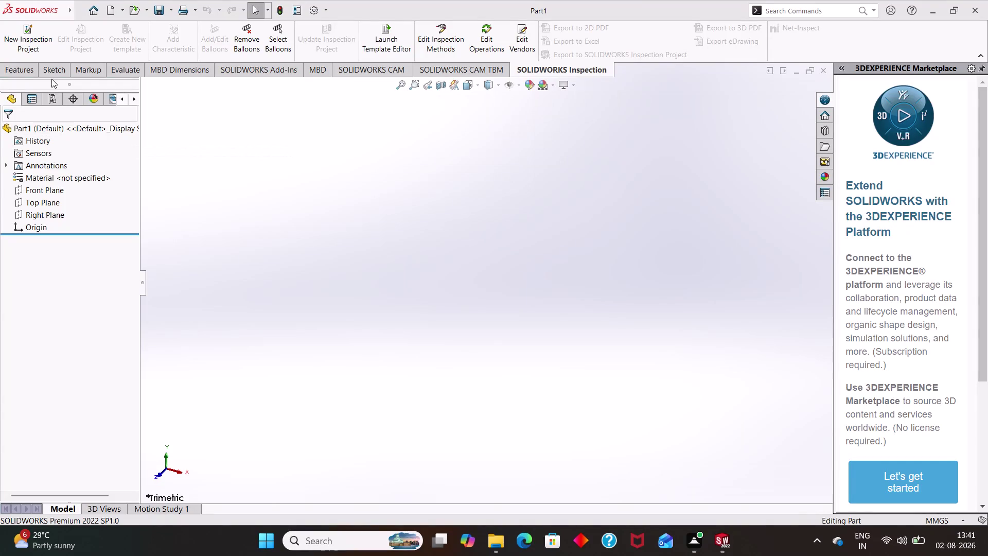
Create a new sketch on the Front Plane, ready to draw circles.
click(55, 74)
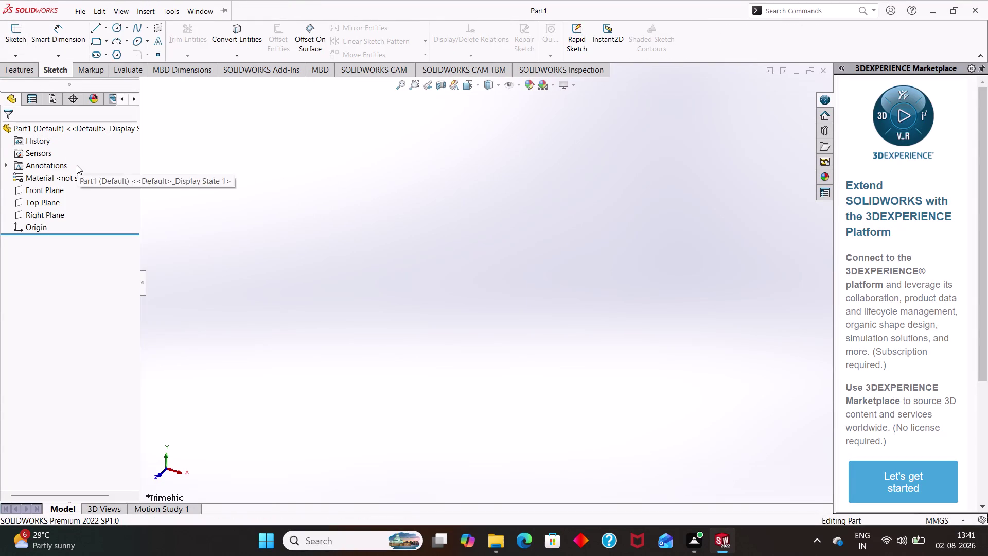
click(62, 194)
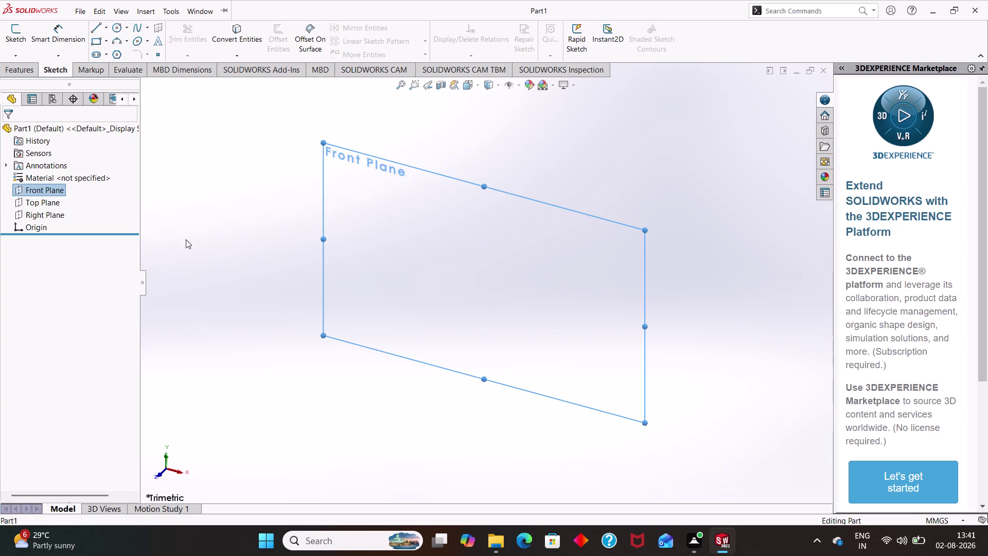
click(13, 32)
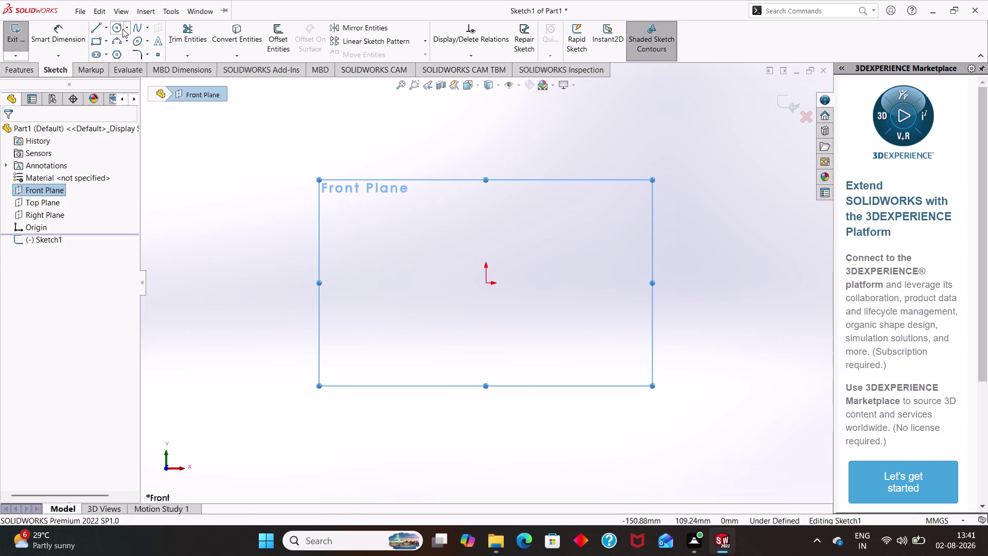
click(121, 28)
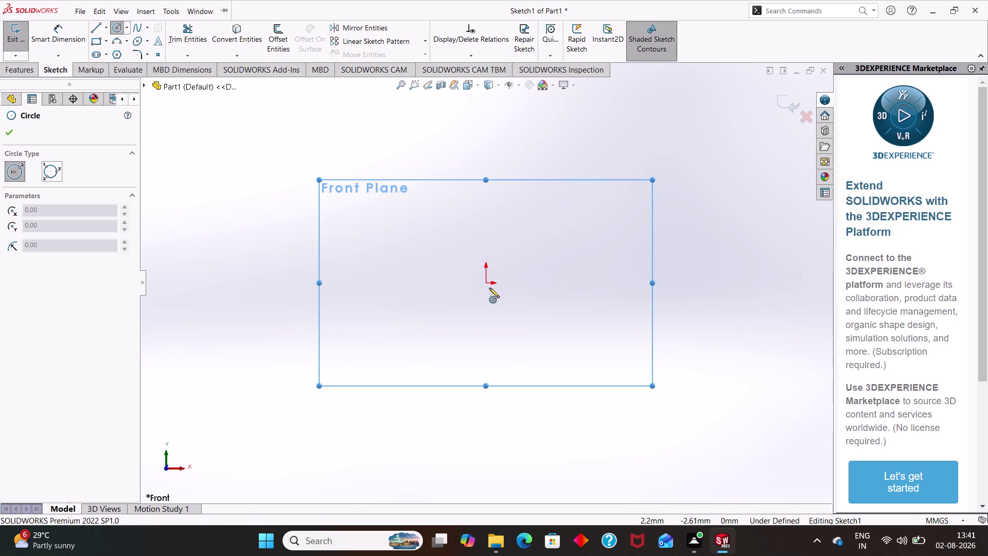
Draw the smaller circle centred on the origin.
drag(485, 284, 522, 349)
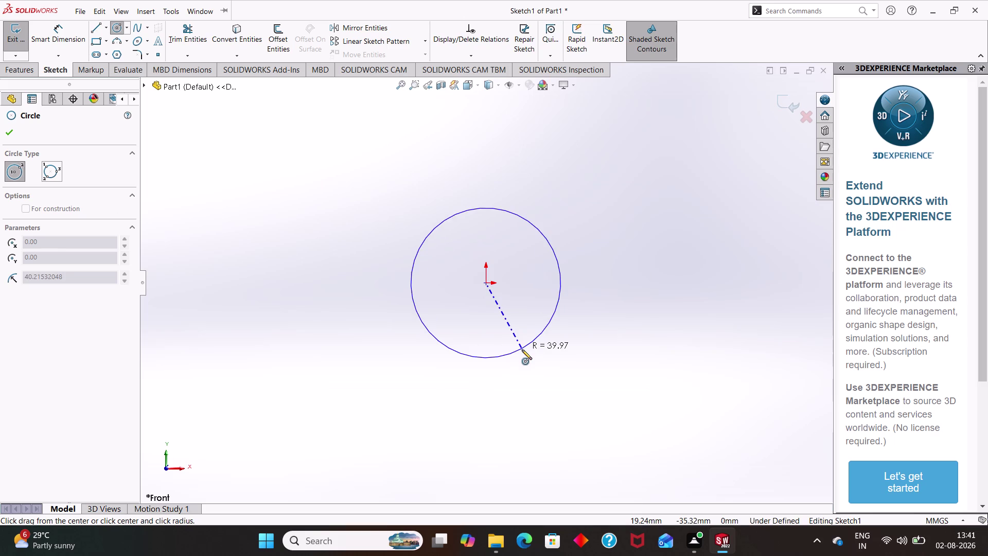
drag(522, 350, 505, 332)
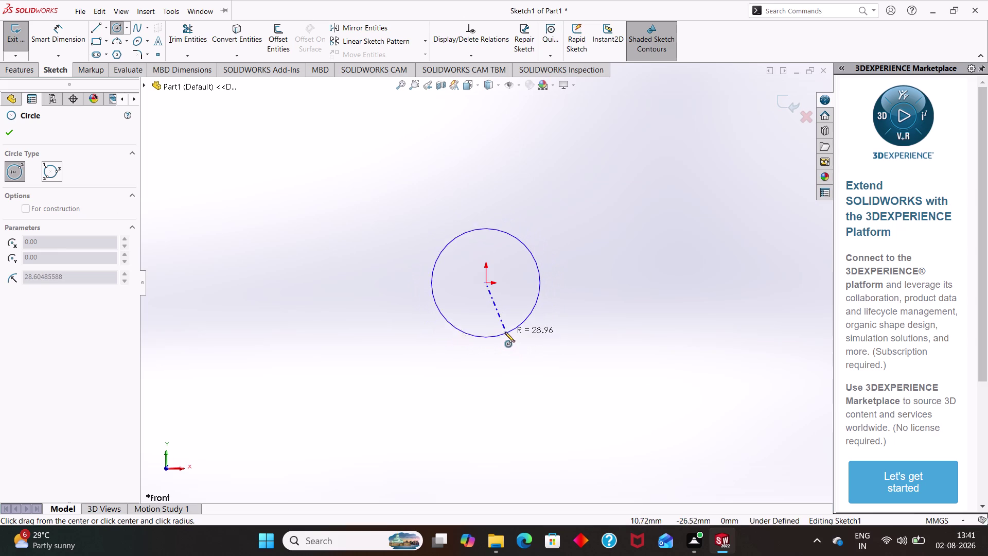
drag(505, 332, 506, 333)
click(505, 333)
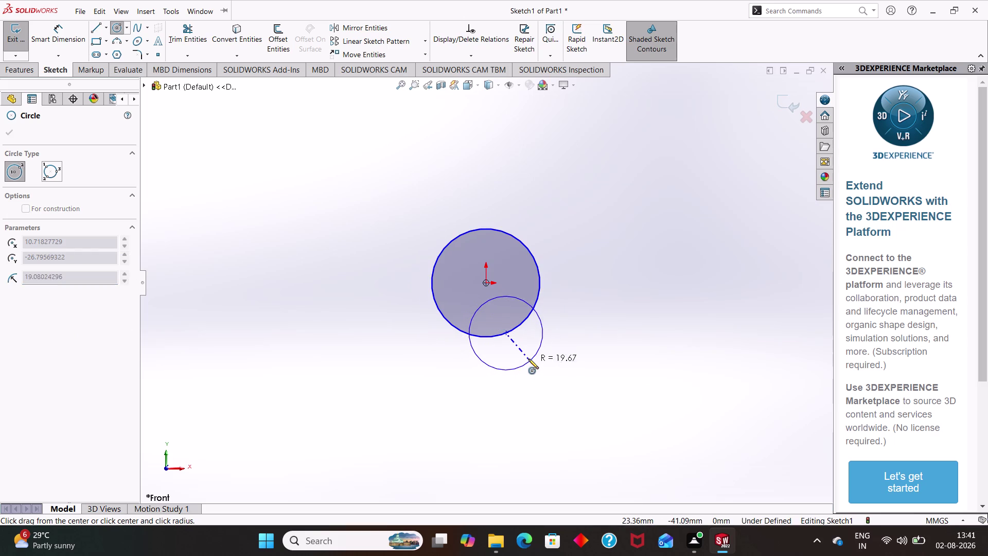
key(Escape)
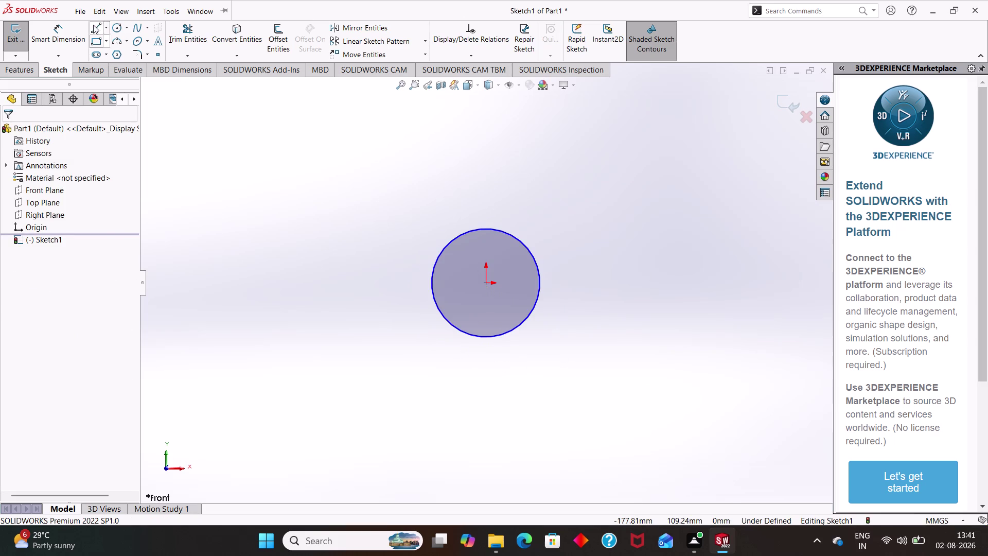
Draw a larger concentric circle around the first, centred on the origin.
drag(398, 213, 179, 28)
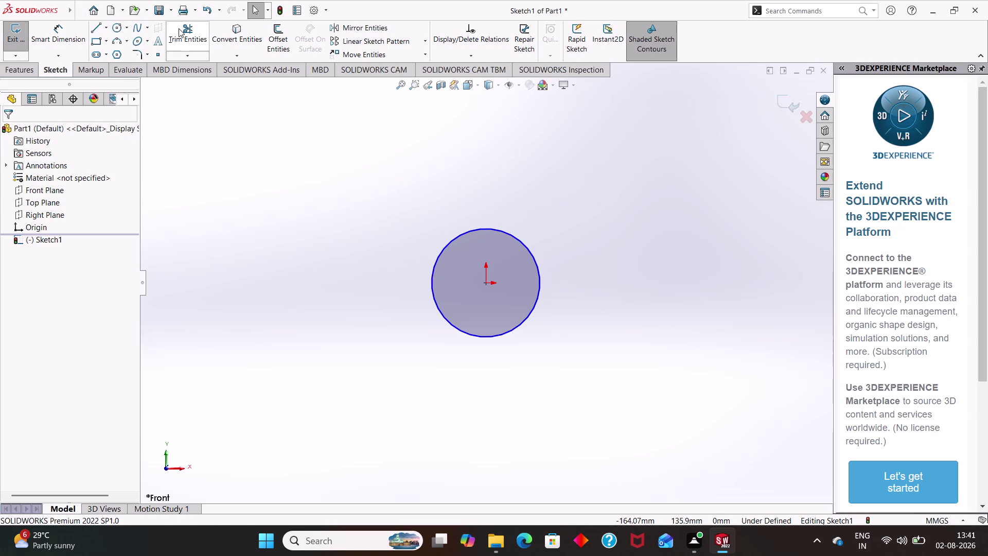
click(117, 30)
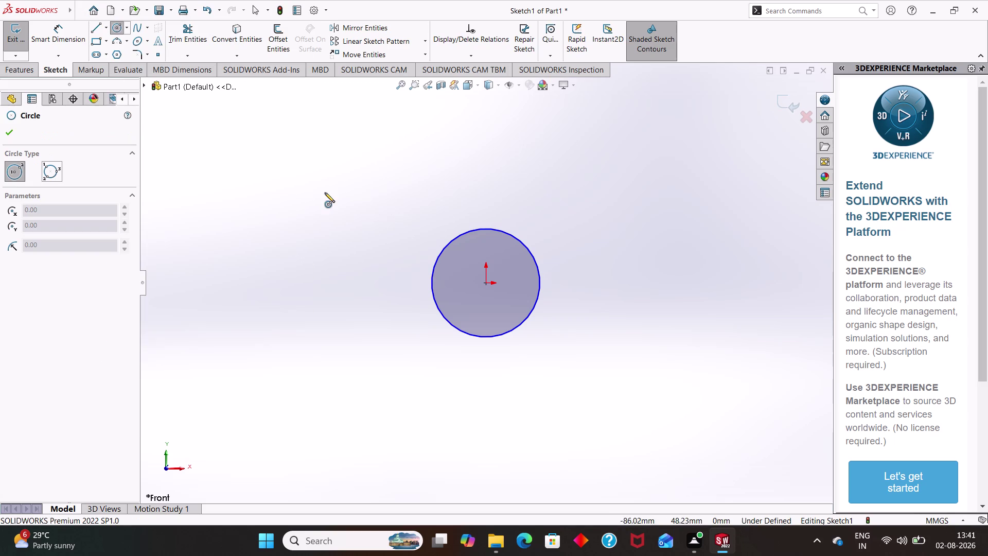
drag(485, 284, 490, 291)
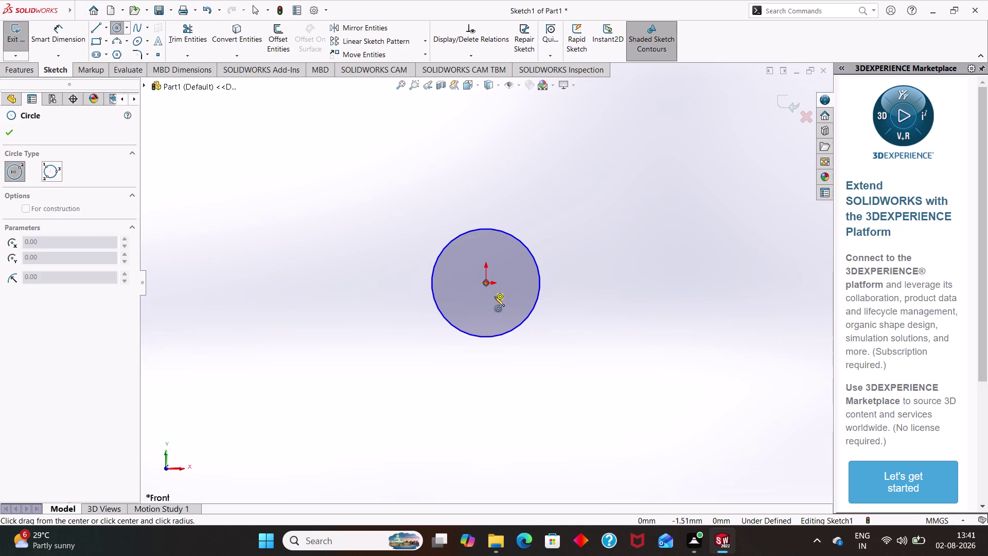
drag(490, 291, 538, 348)
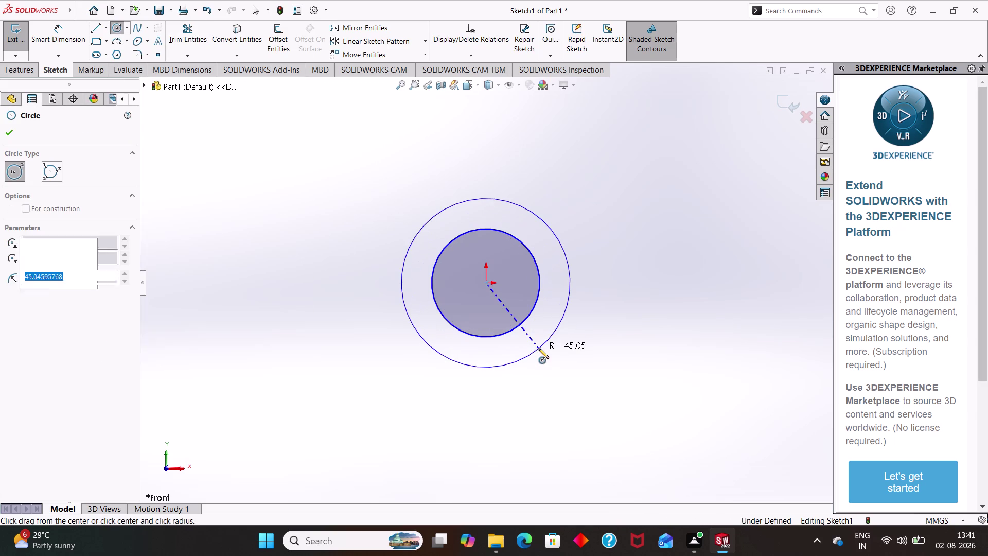
click(539, 349)
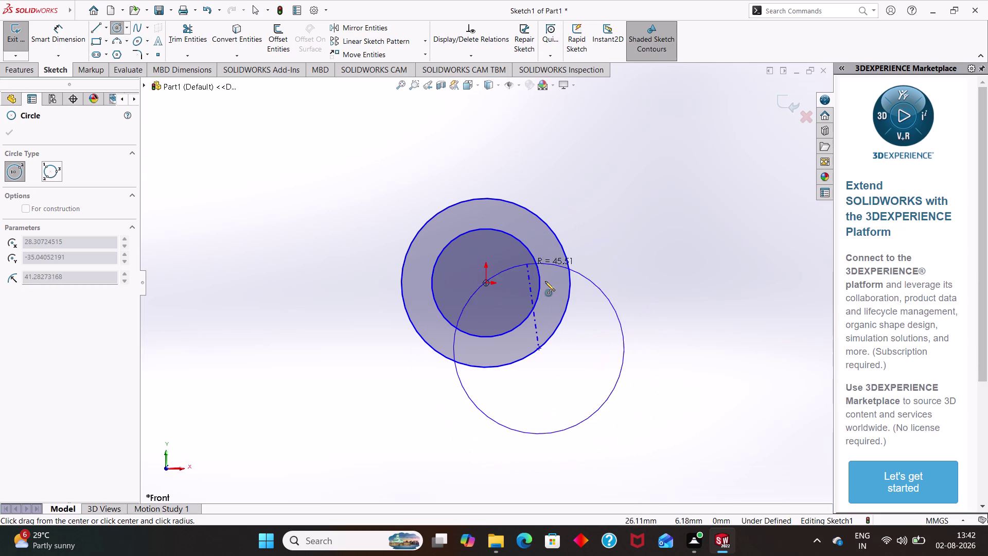
key(Escape)
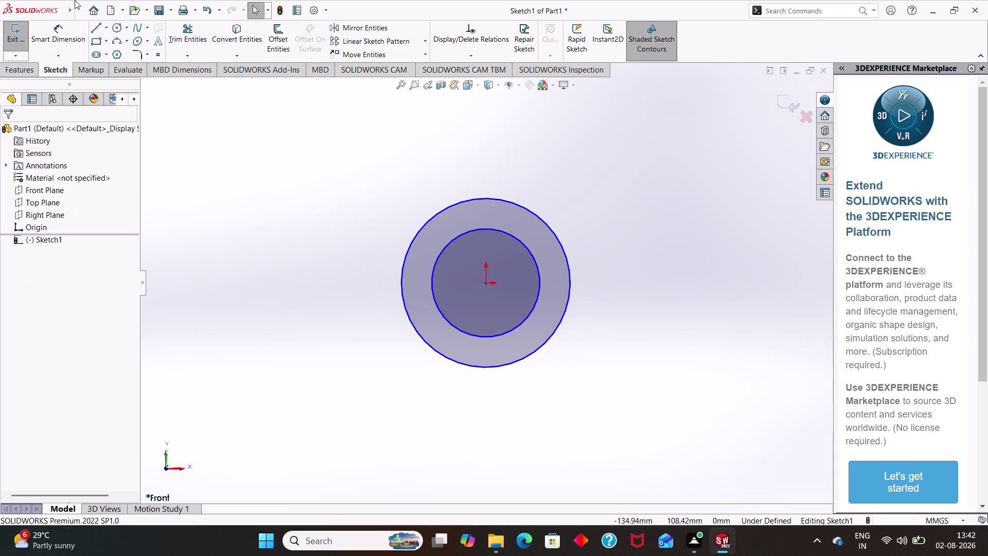
click(63, 27)
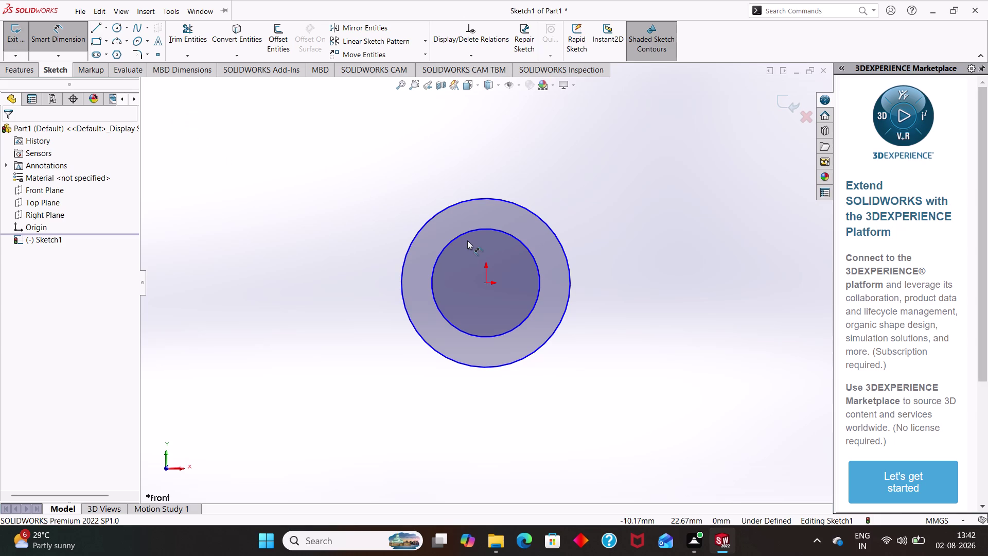
Dimension the inner circle's diameter as 30 mm.
drag(466, 233, 463, 149)
click(463, 150)
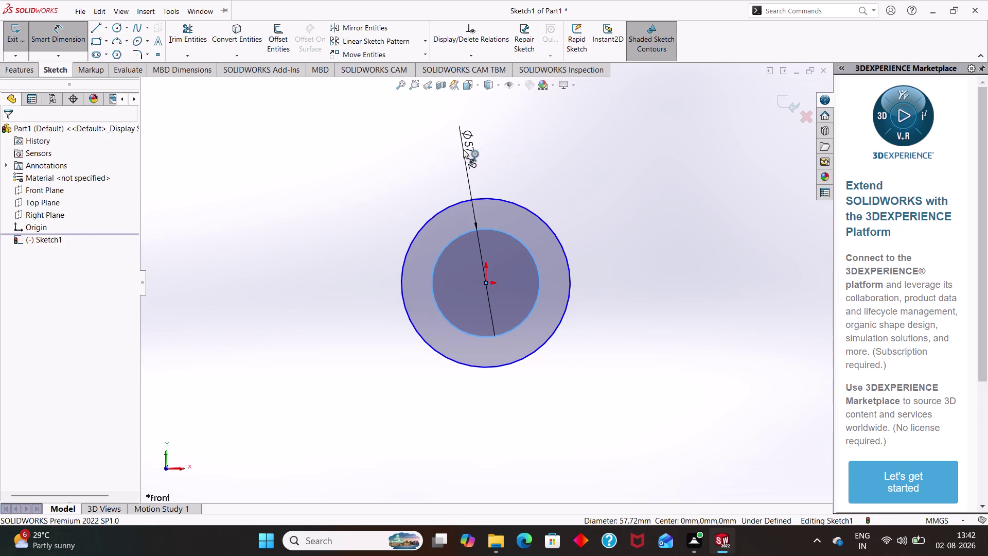
key(BackSpace)
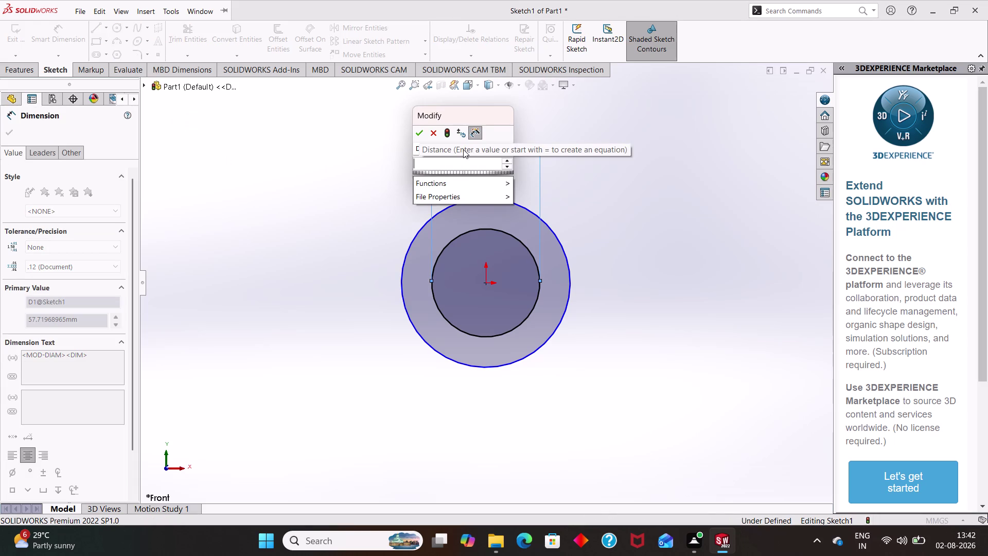
text(30)
key(Return)
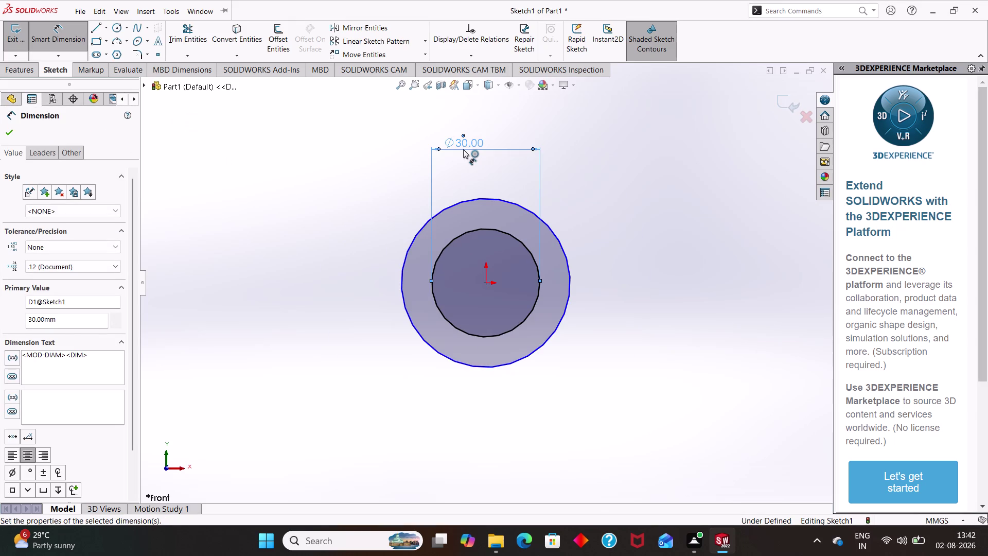
Dimension the outer circle's diameter as 50 mm and exit Smart Dimension.
drag(477, 198, 477, 172)
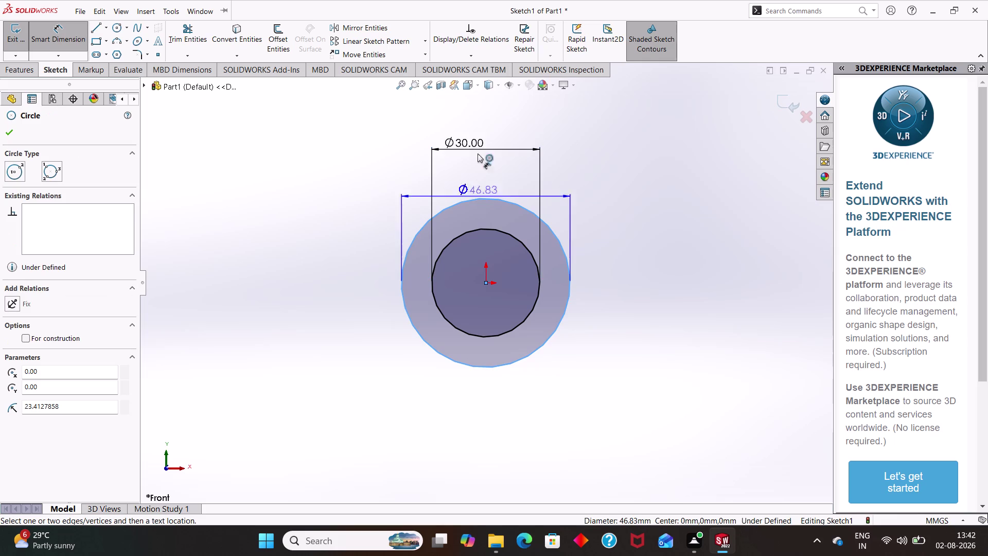
drag(477, 172, 475, 126)
click(475, 126)
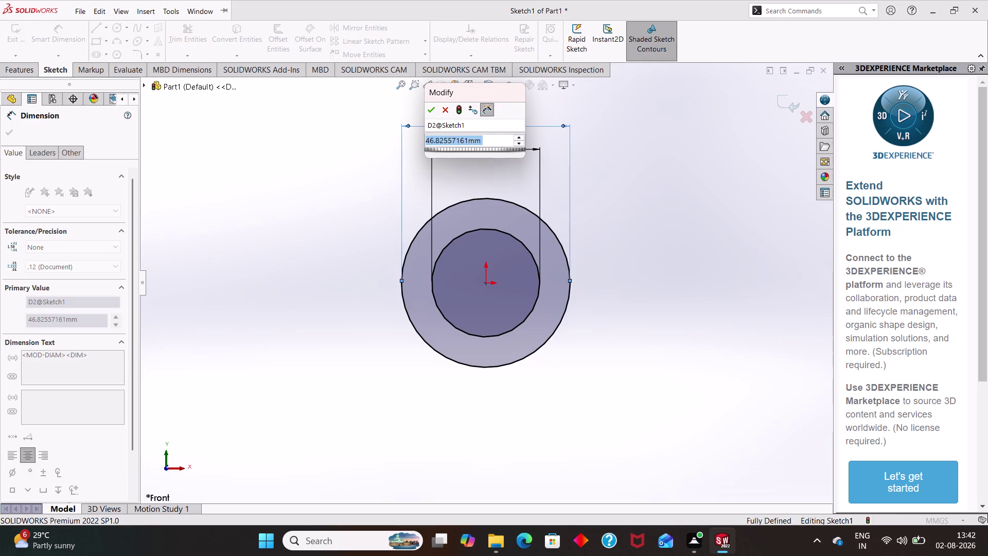
key(BackSpace)
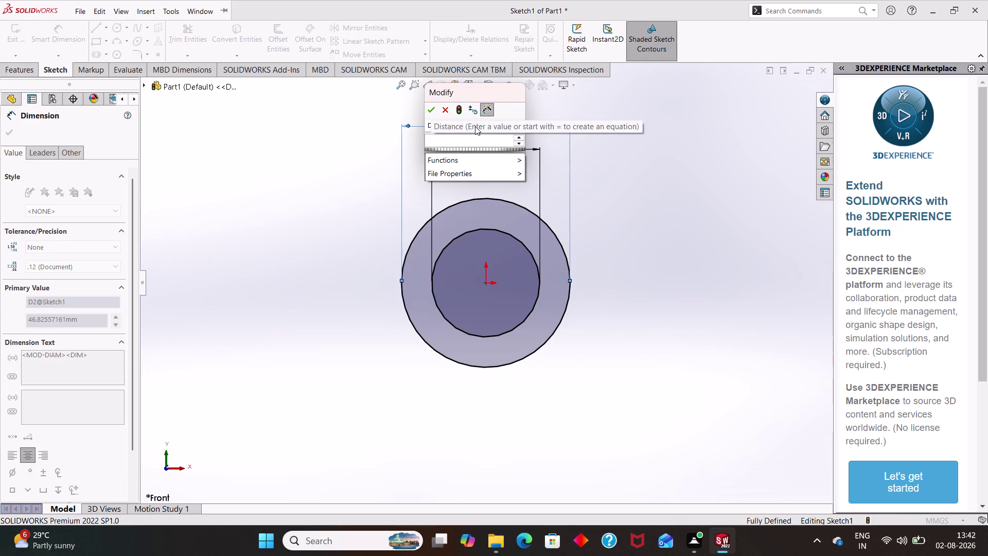
text(50)
key(Return)
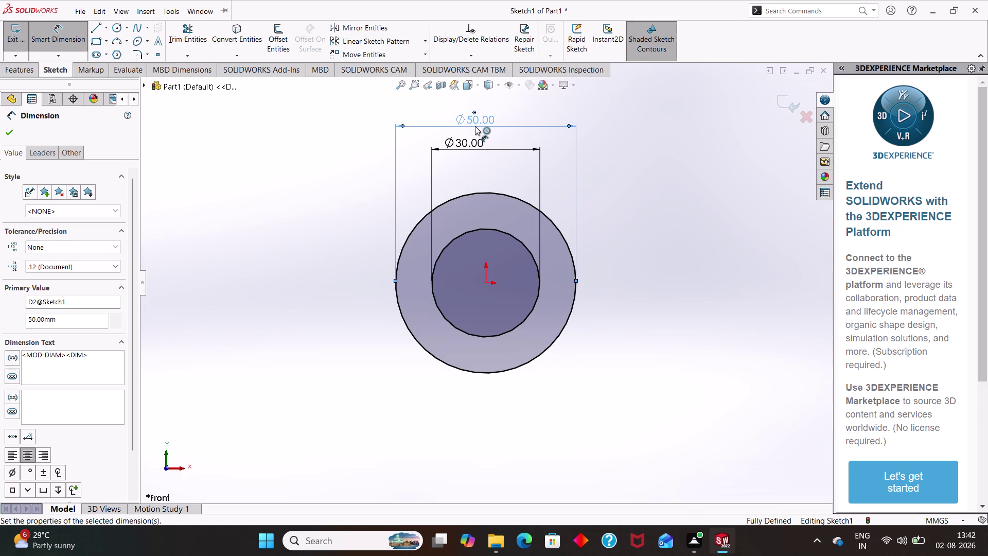
scroll(down, 3)
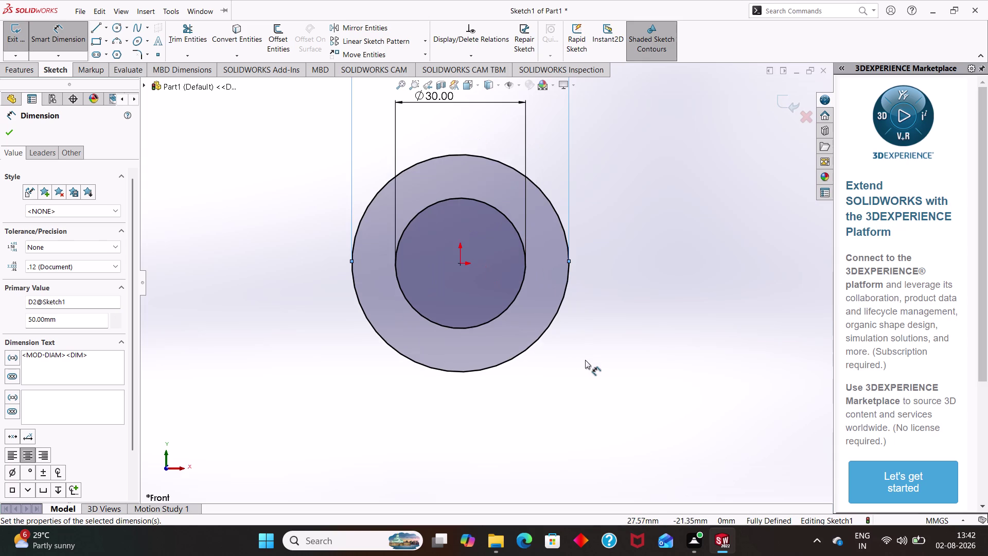
scroll(up, 3)
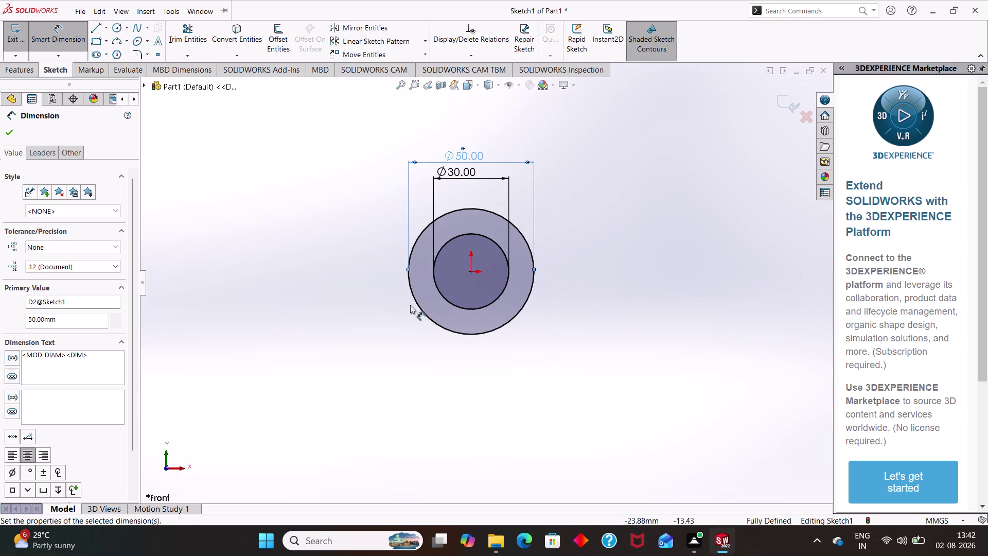
click(410, 304)
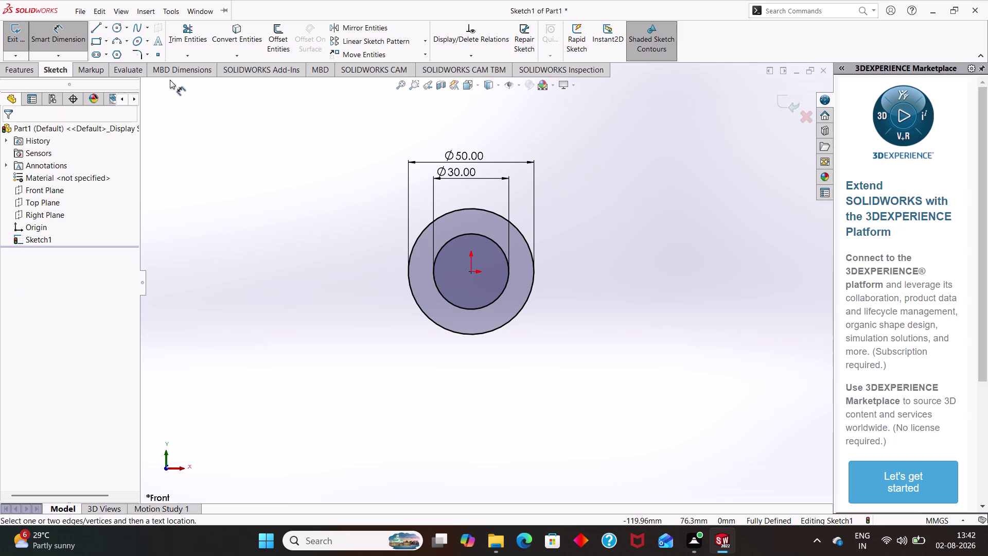
click(89, 27)
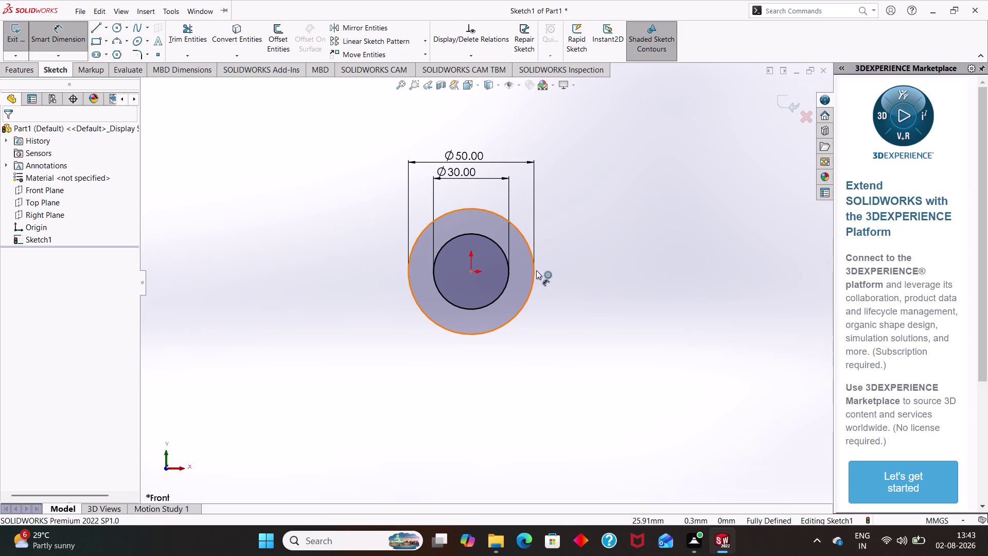
key(Escape)
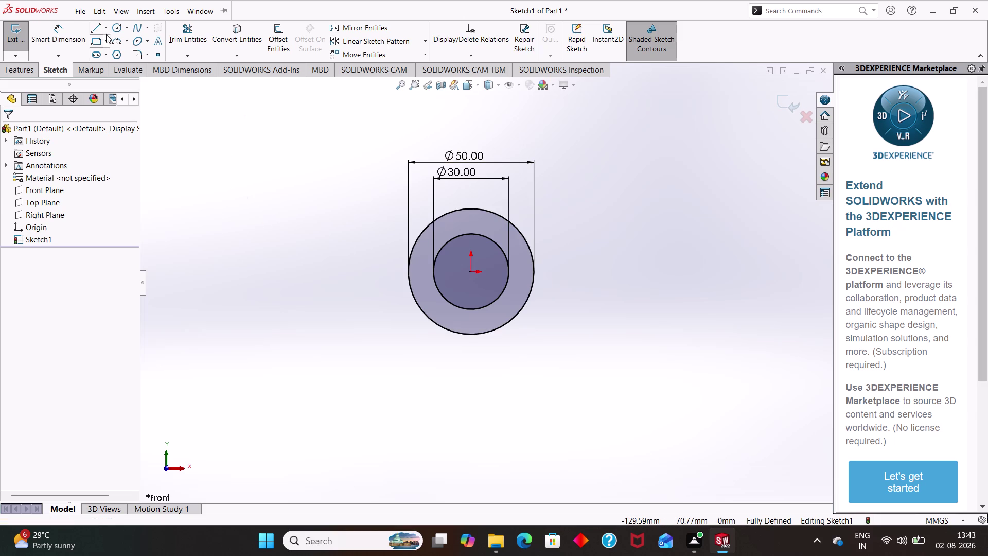
Draw the leg's right vertical line, 25 mm horizontal foot line, and left vertical line.
click(100, 32)
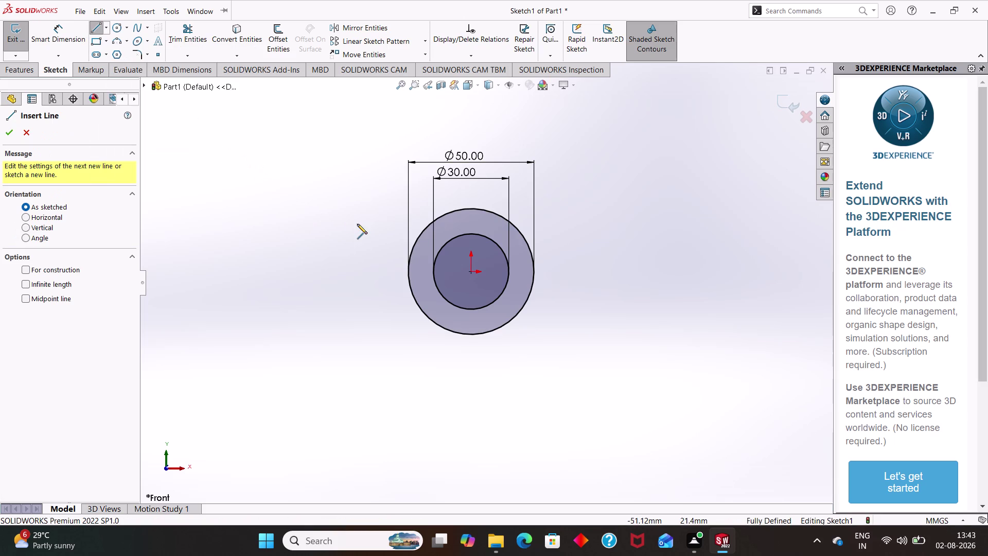
click(534, 274)
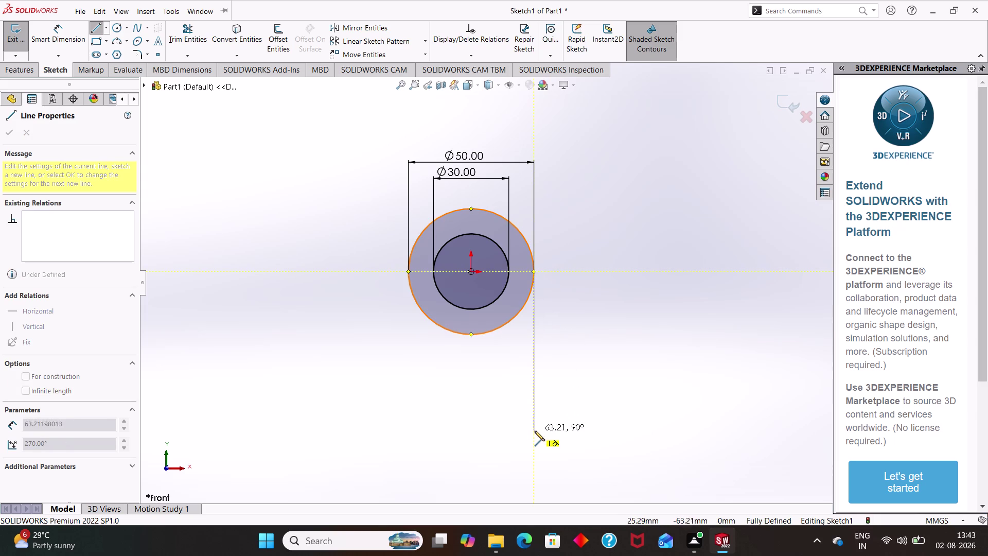
click(535, 443)
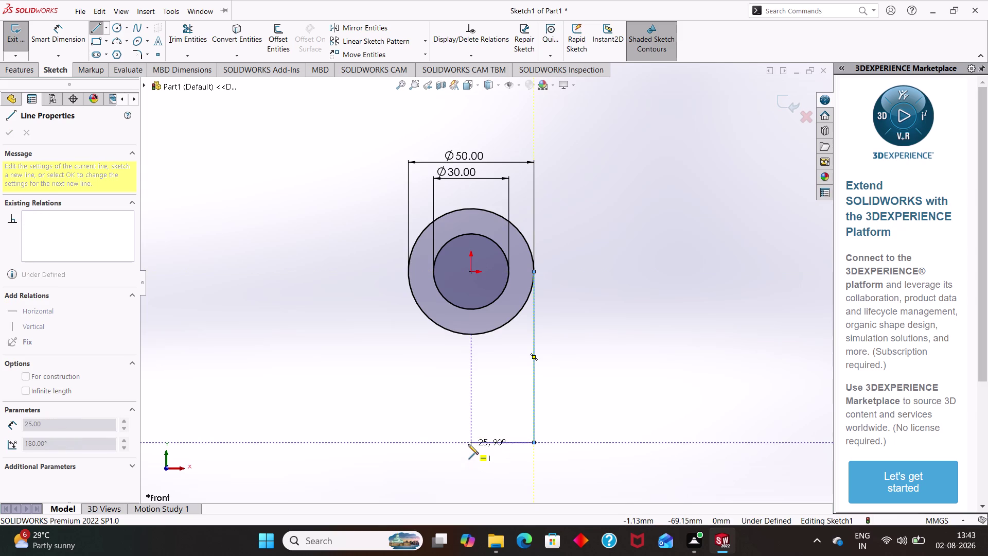
click(468, 444)
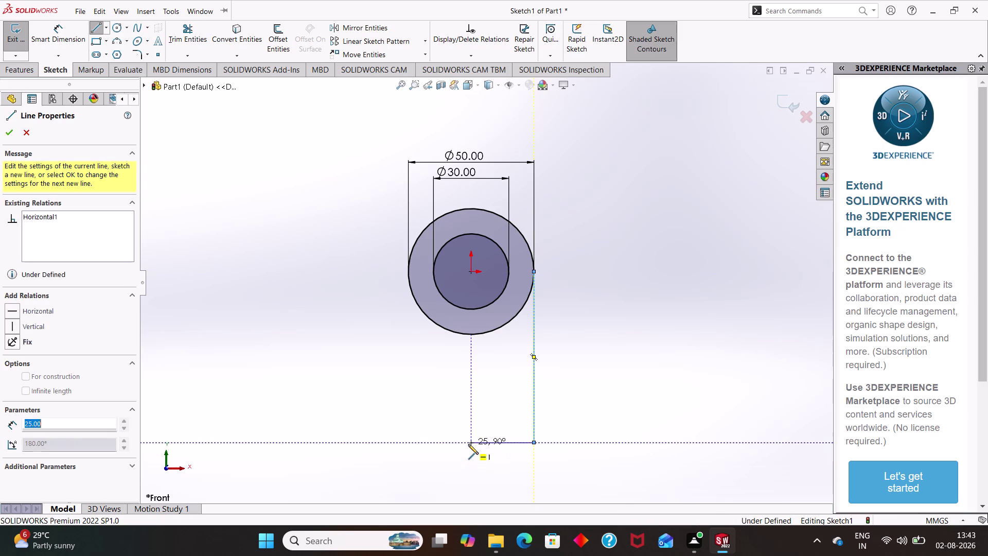
click(470, 334)
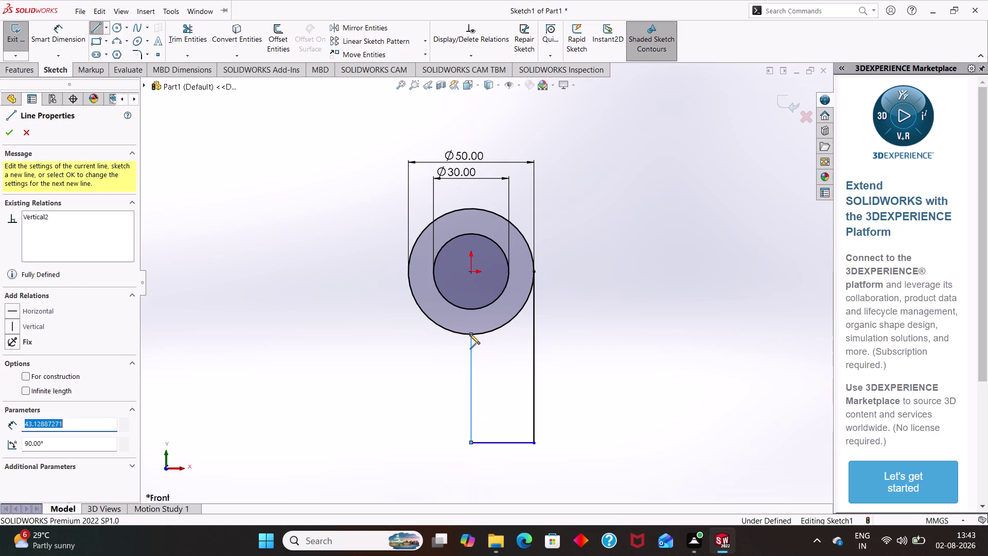
key(Escape)
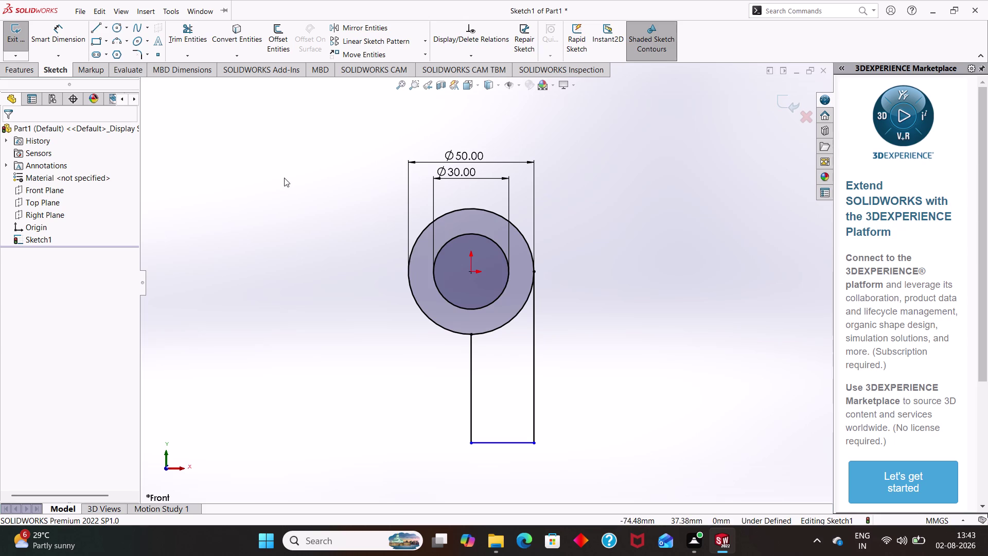
click(42, 39)
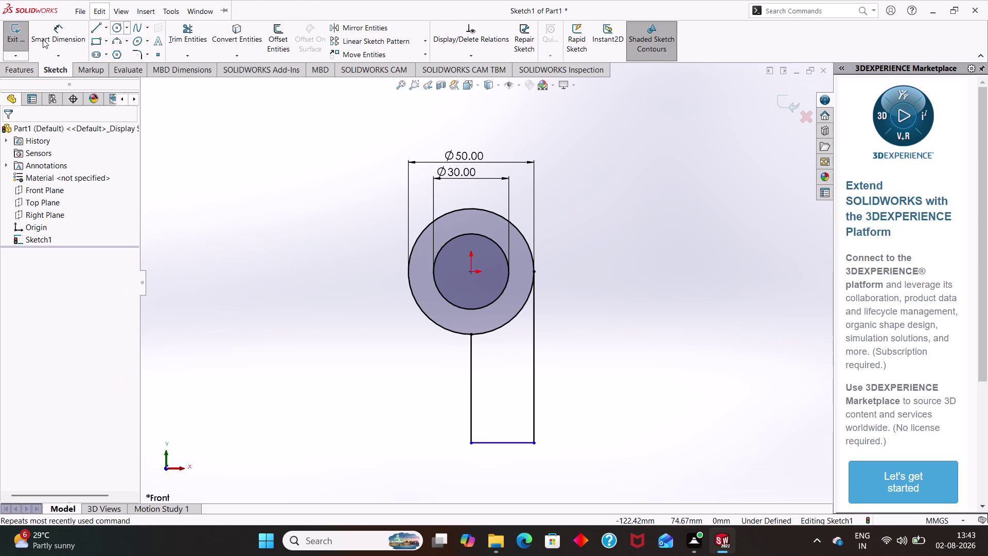
Set the leg's right vertical line length to 60 mm.
click(536, 355)
click(585, 361)
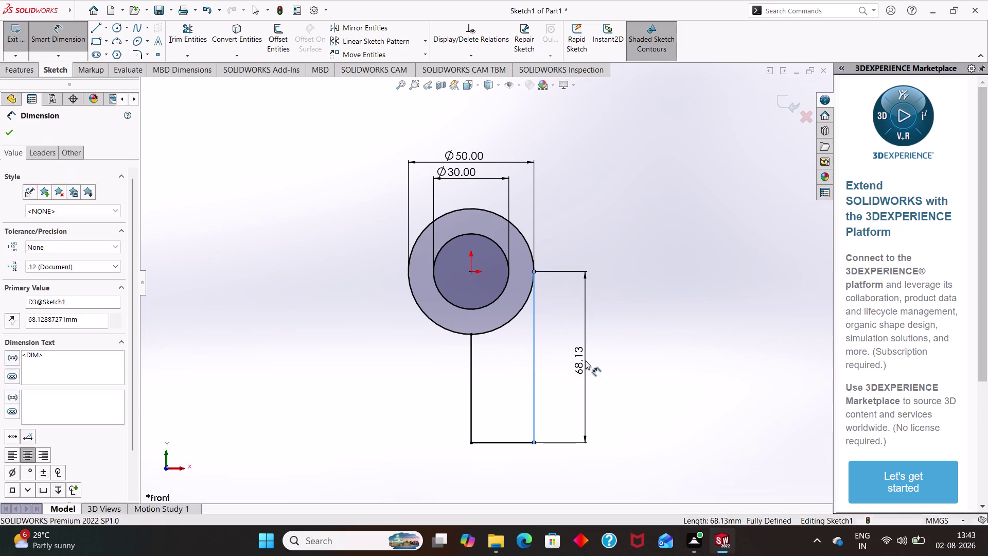
key(BackSpace)
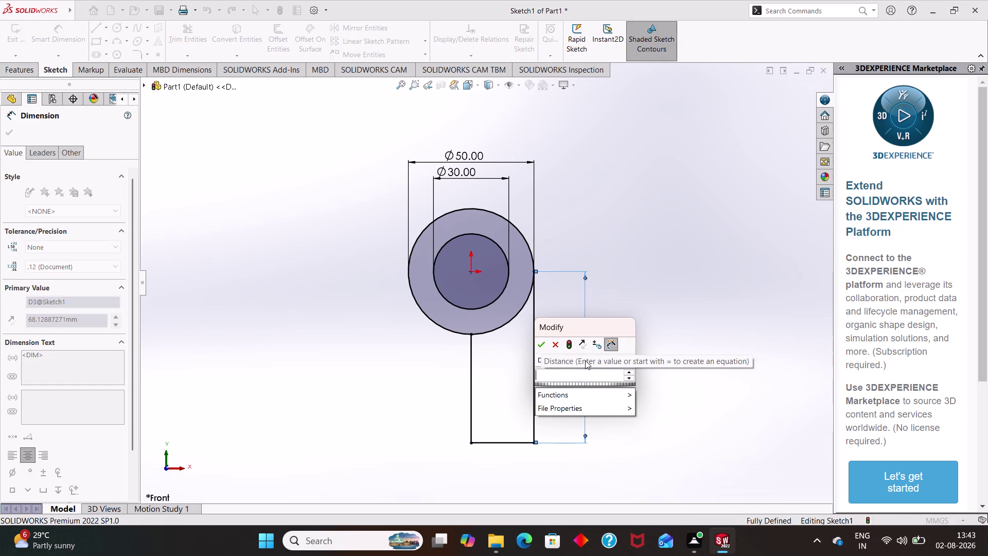
text(60)
key(Return)
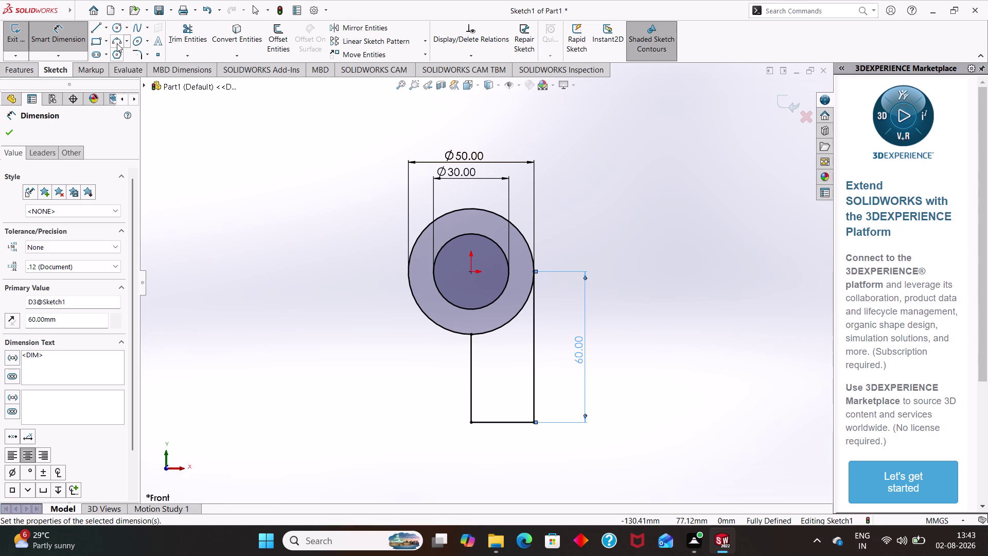
drag(118, 45, 294, 226)
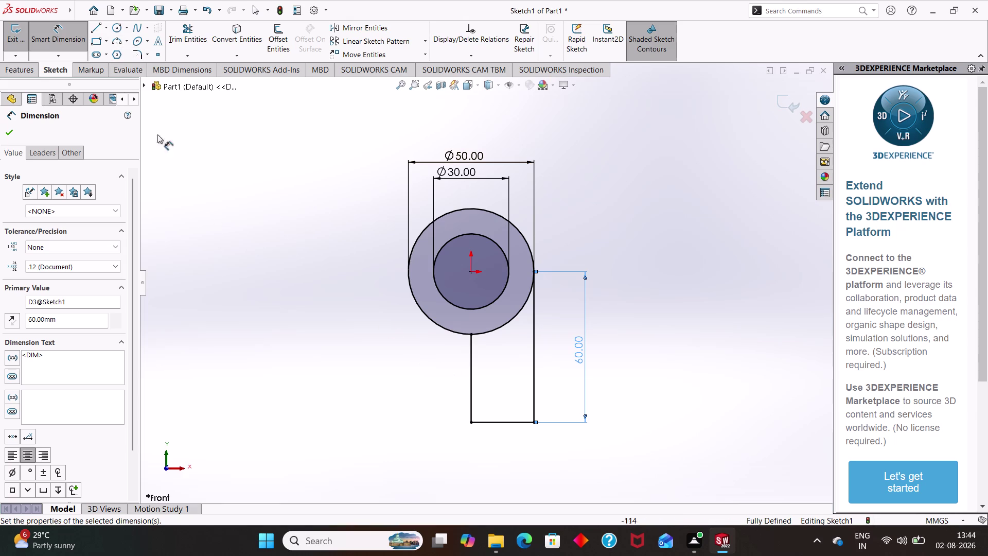
click(115, 38)
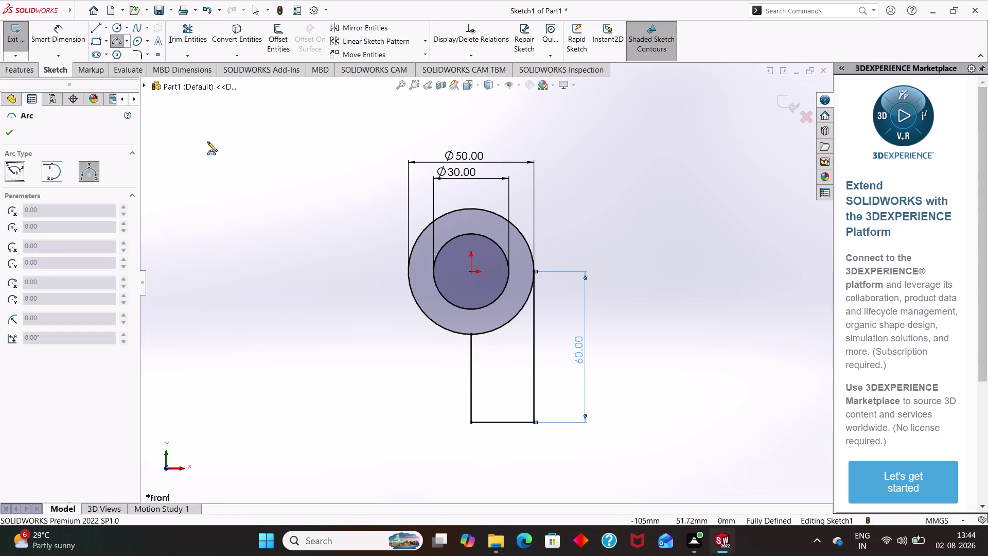
click(471, 345)
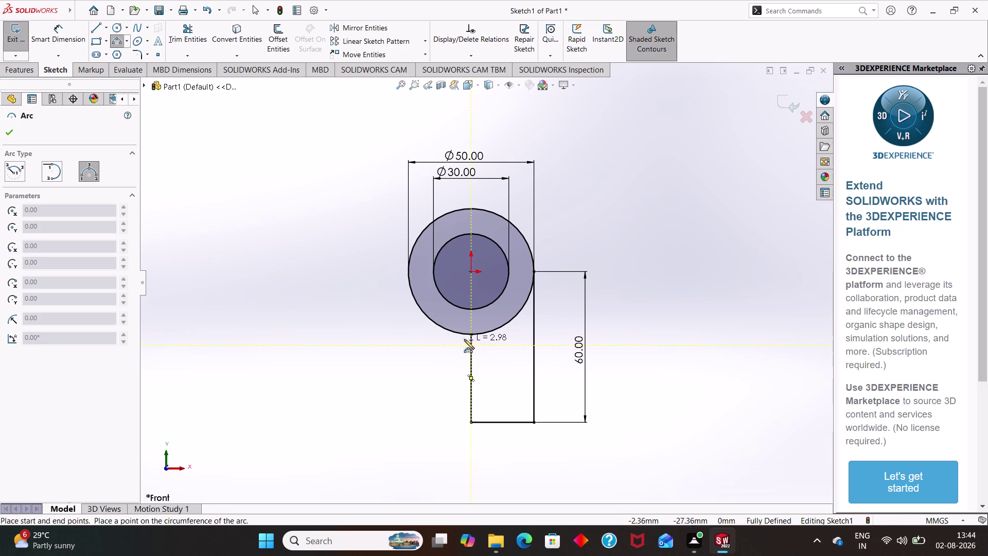
click(457, 333)
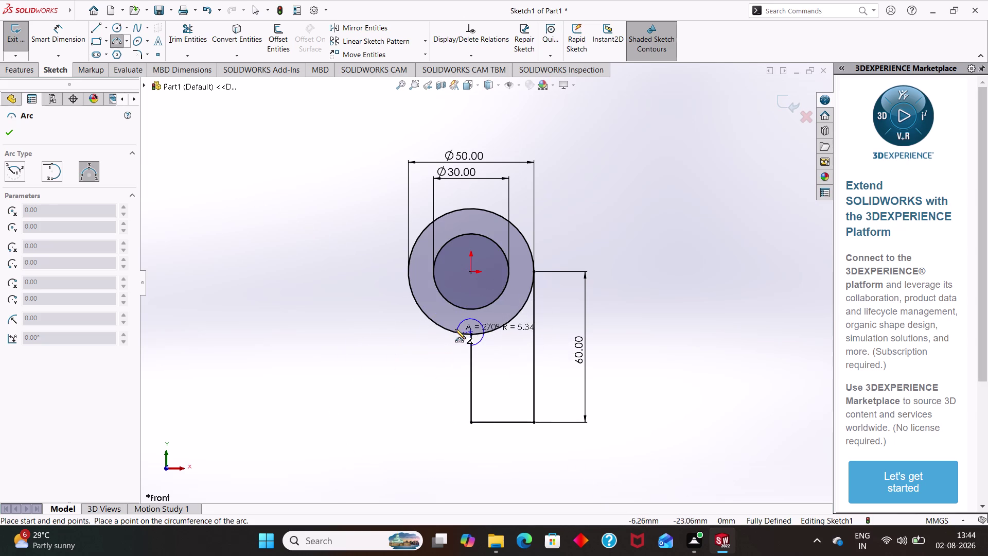
key(Escape)
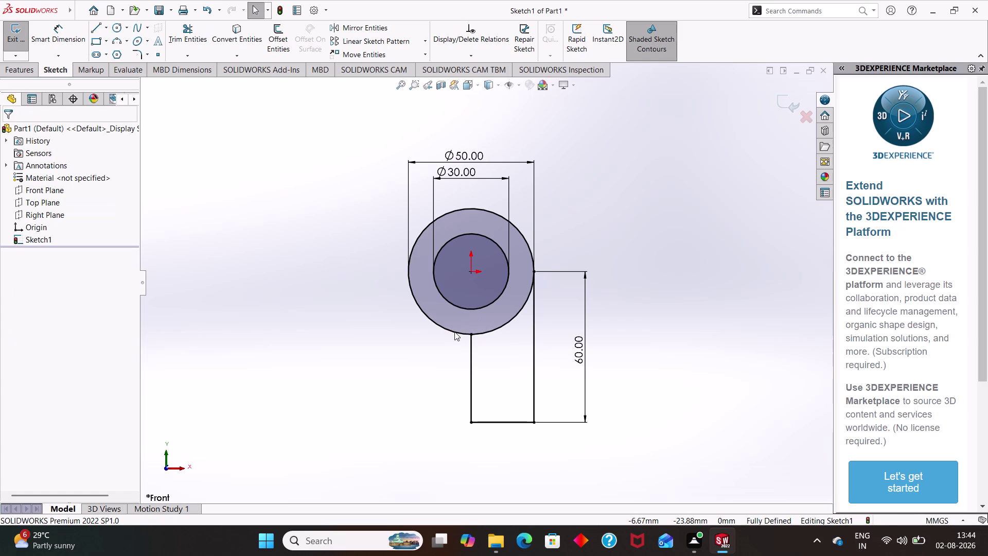
click(59, 39)
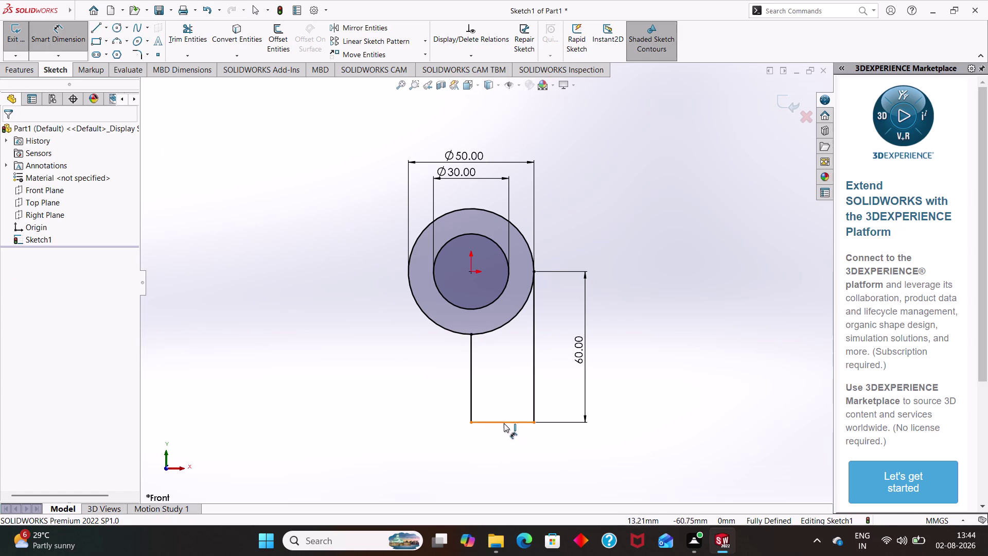
Preview a 12.50 mm dimension from the foot line's left end to its midpoint.
drag(504, 423, 503, 426)
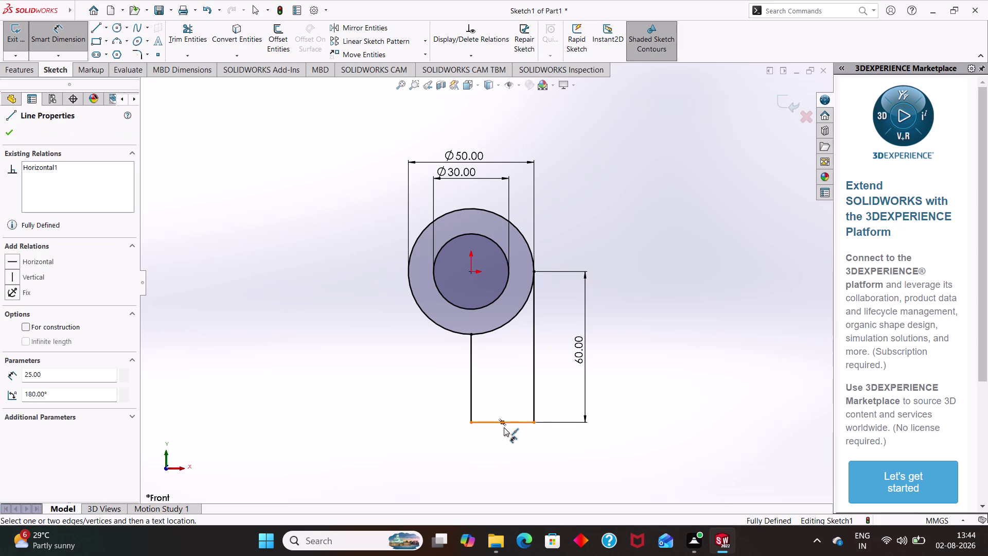
drag(503, 426, 505, 451)
click(514, 423)
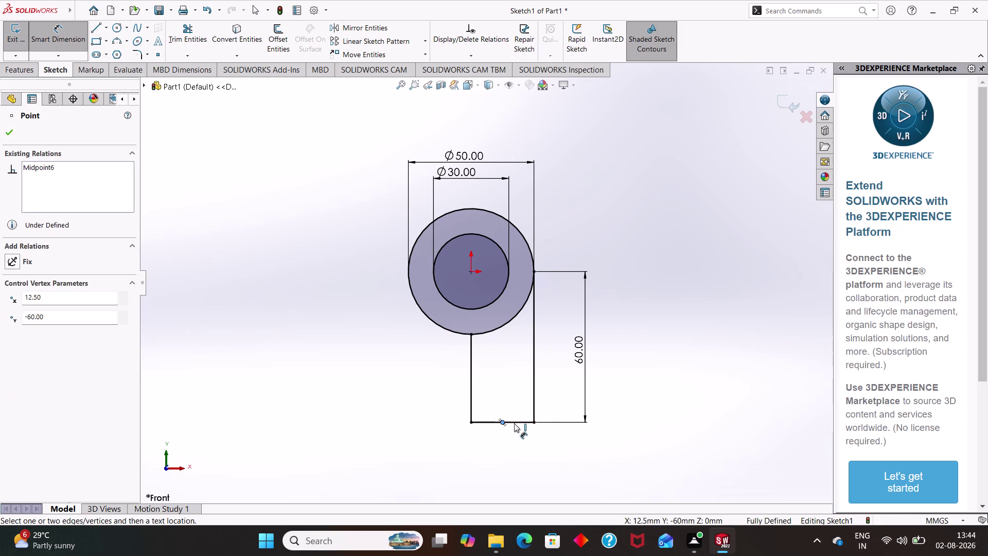
click(486, 420)
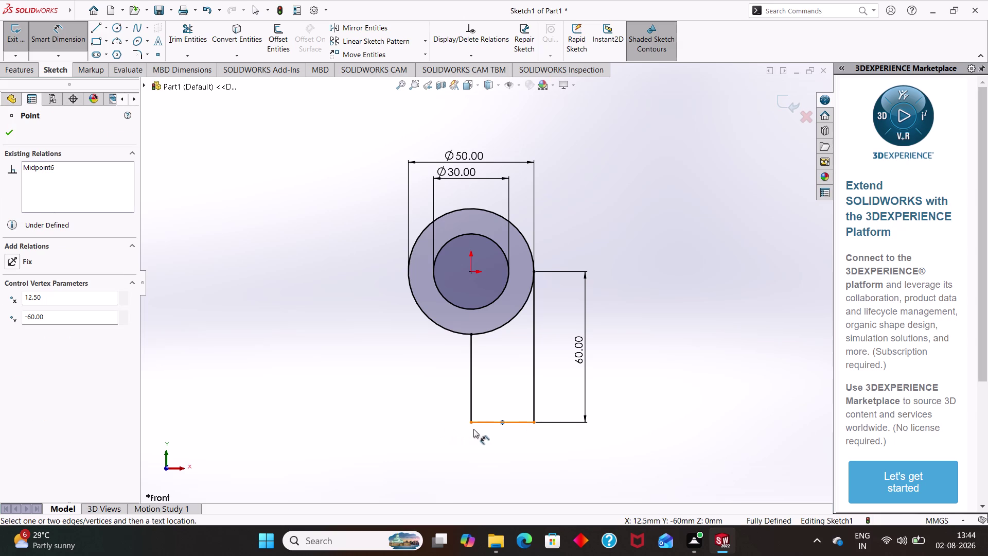
click(470, 424)
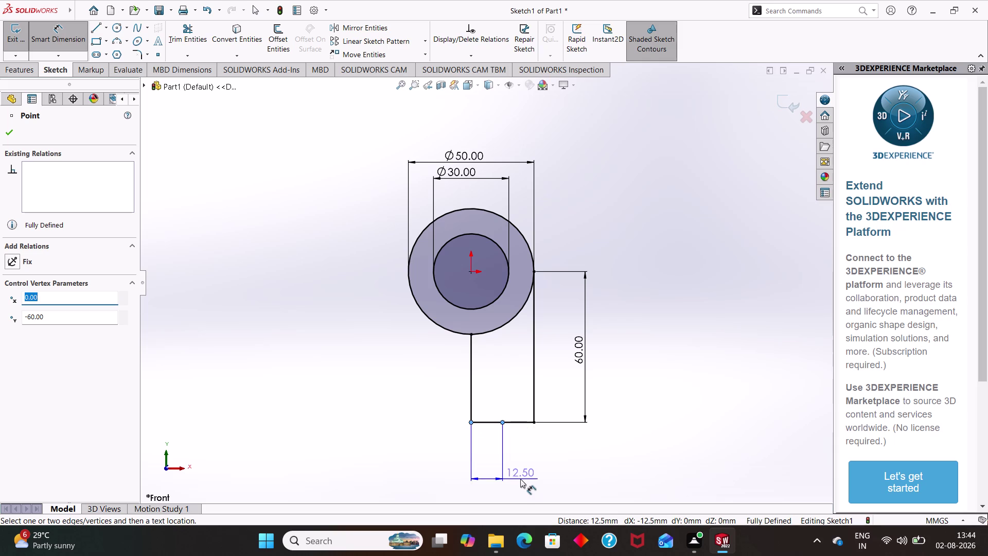
key(Escape)
key(Escape)
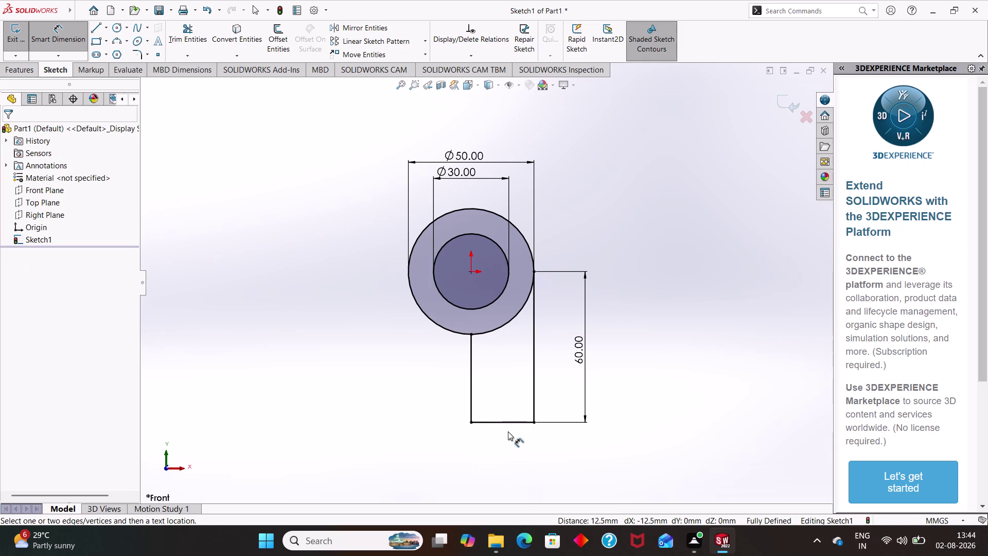
click(504, 426)
click(502, 420)
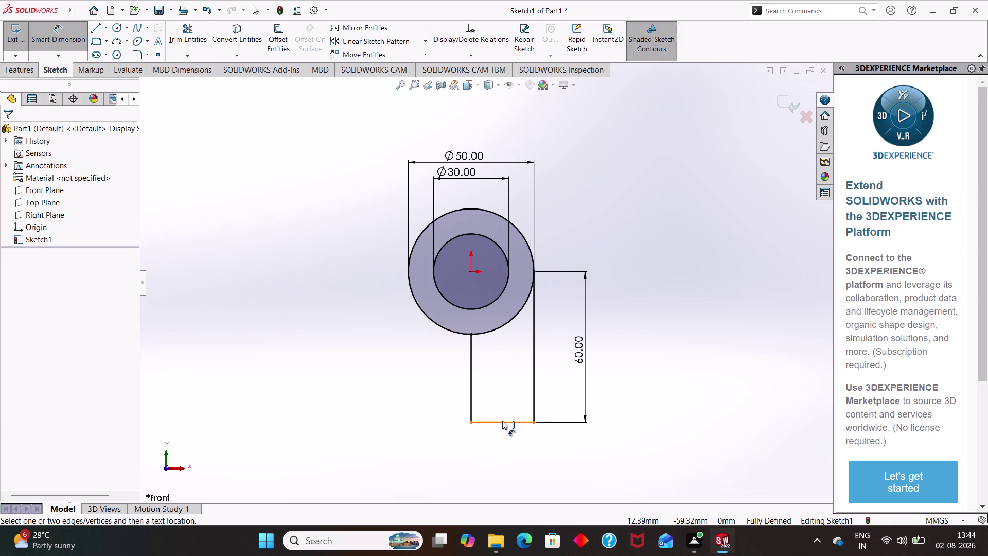
click(502, 443)
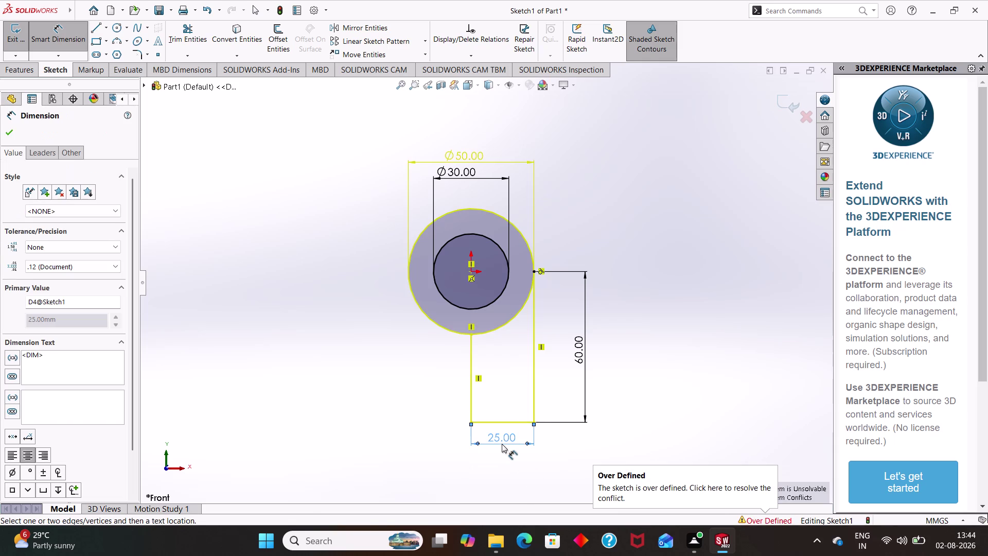
key(Escape)
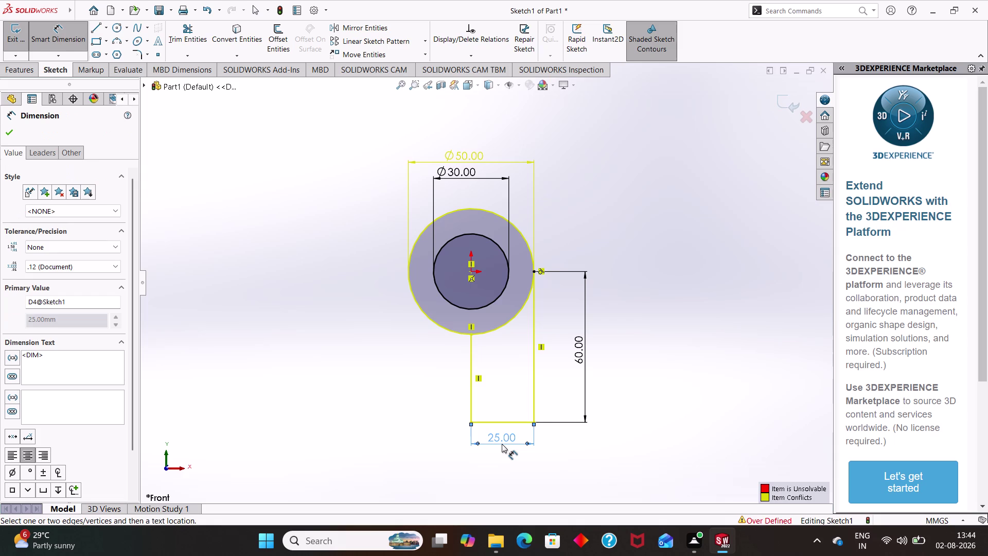
key(Escape)
key(ctrl+z)
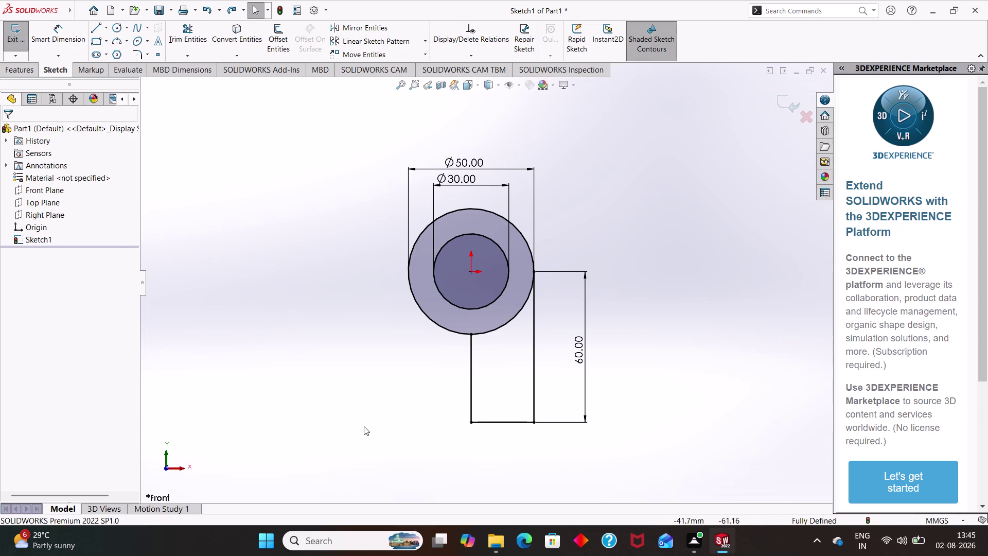
Draw a three-point arc from the outer circle to the top of the left leg line.
click(115, 42)
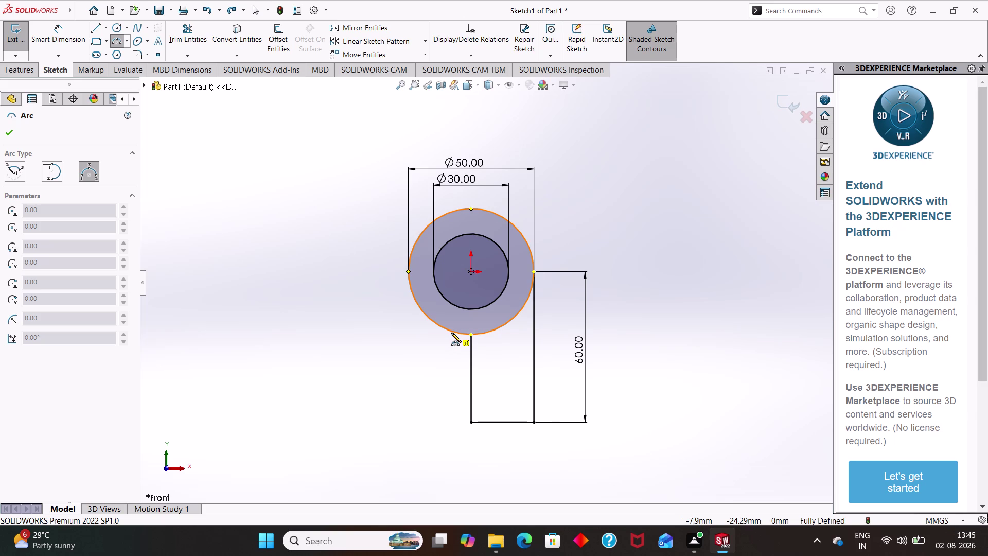
click(451, 332)
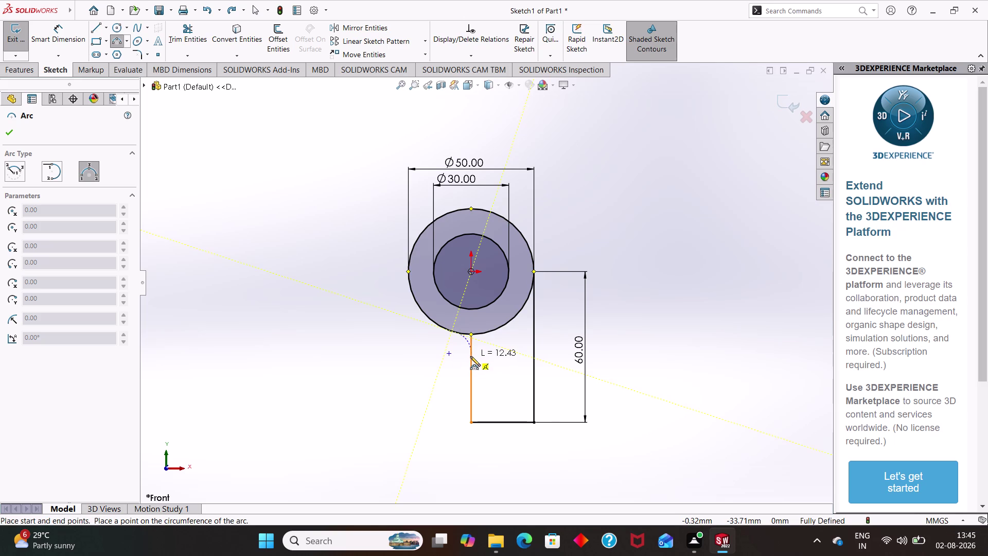
click(470, 356)
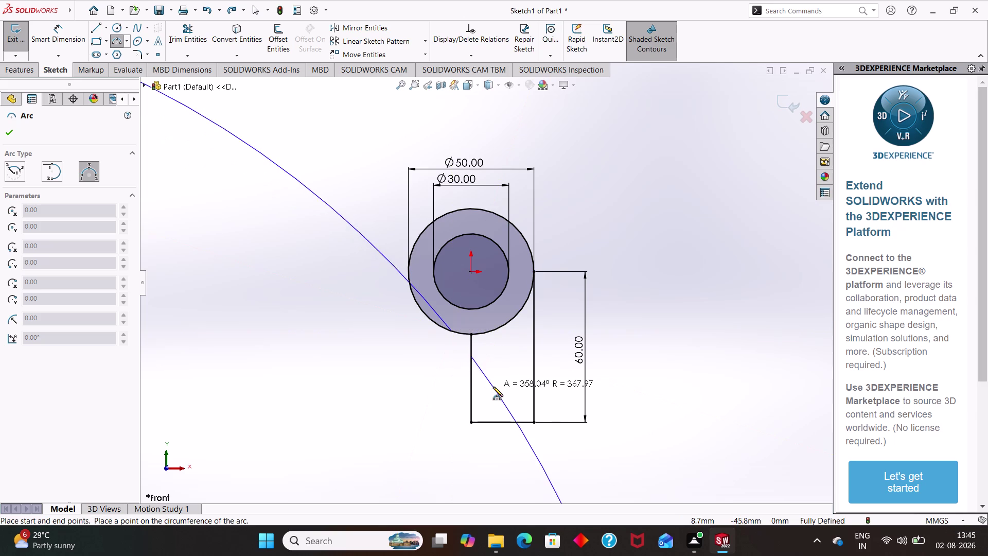
click(469, 351)
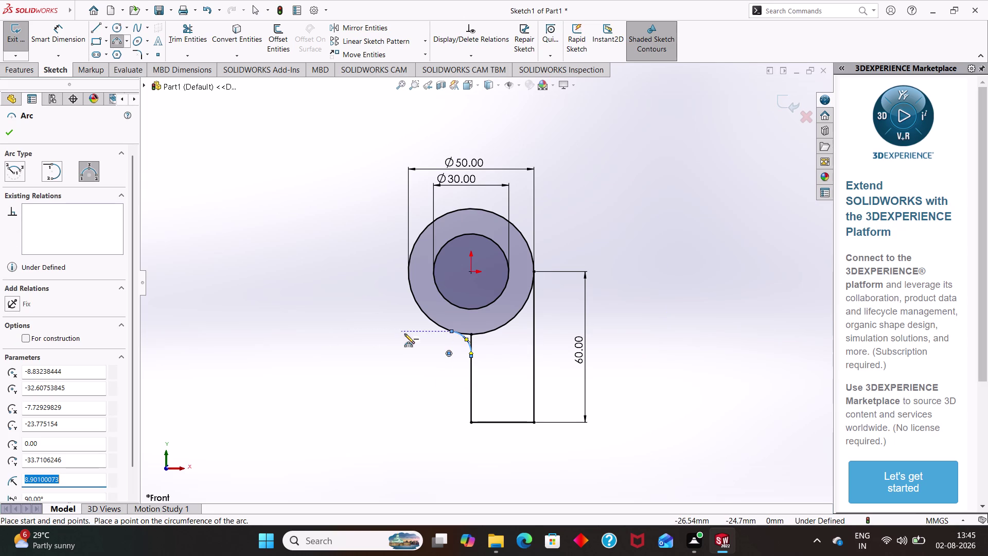
click(187, 28)
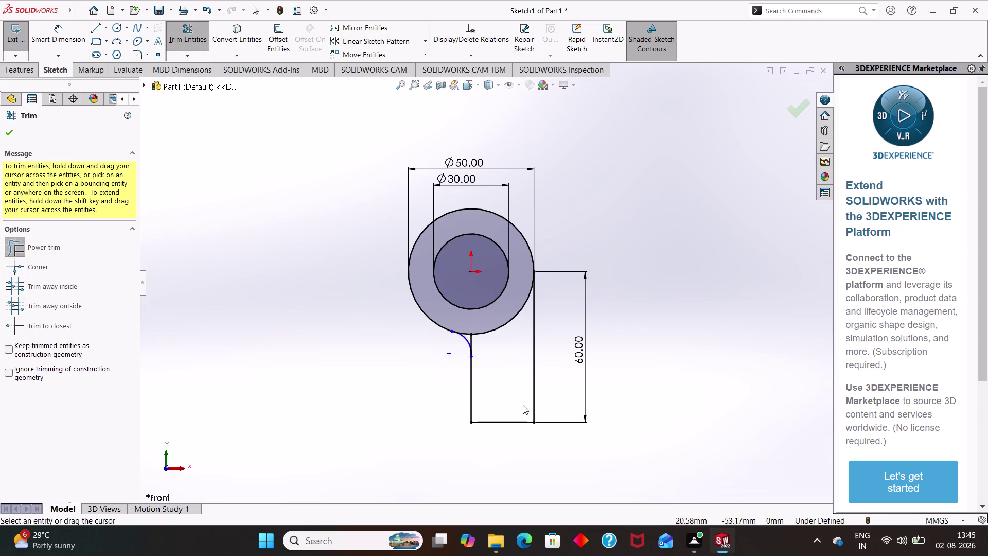
Trim away the outer circle and line segments overlapping the leg.
click(497, 330)
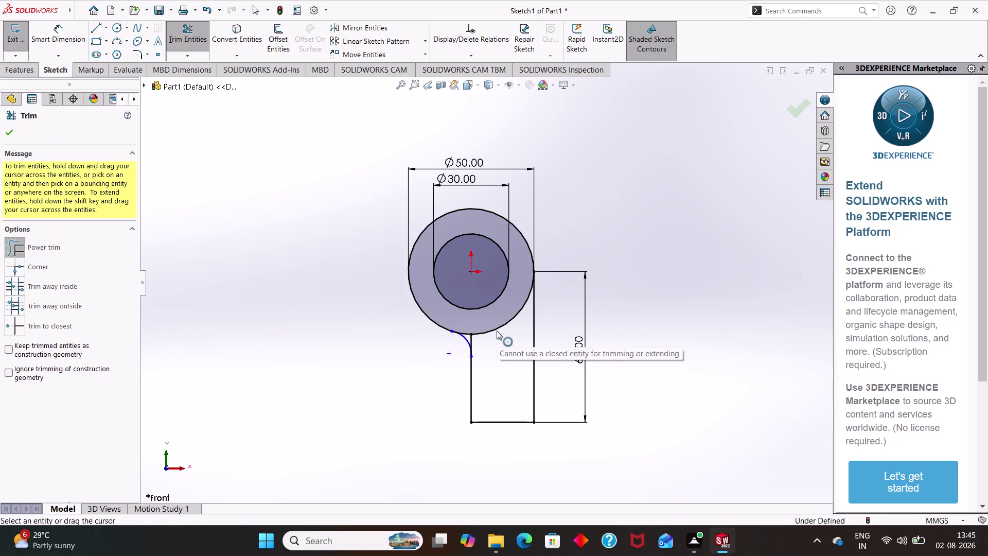
click(497, 346)
drag(497, 347, 490, 311)
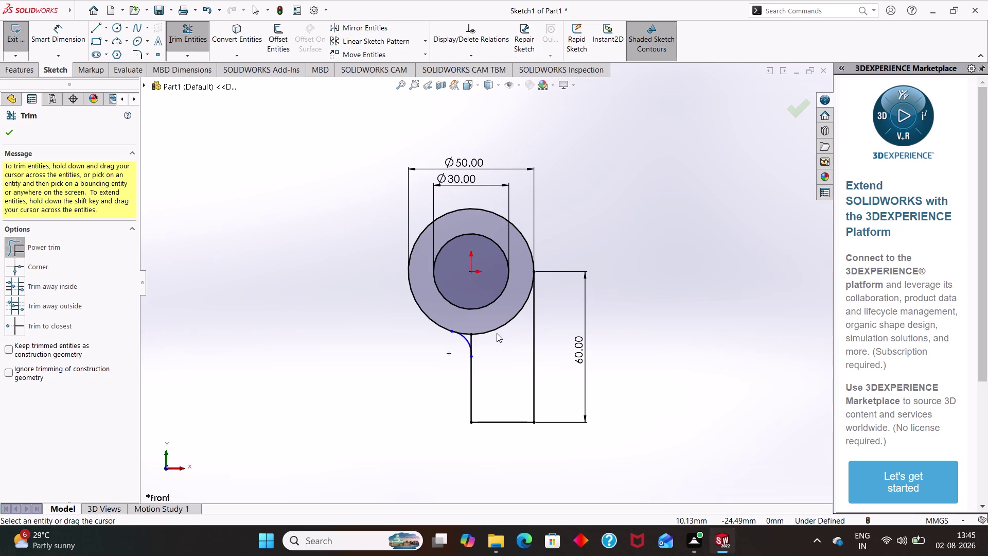
drag(499, 334, 498, 328)
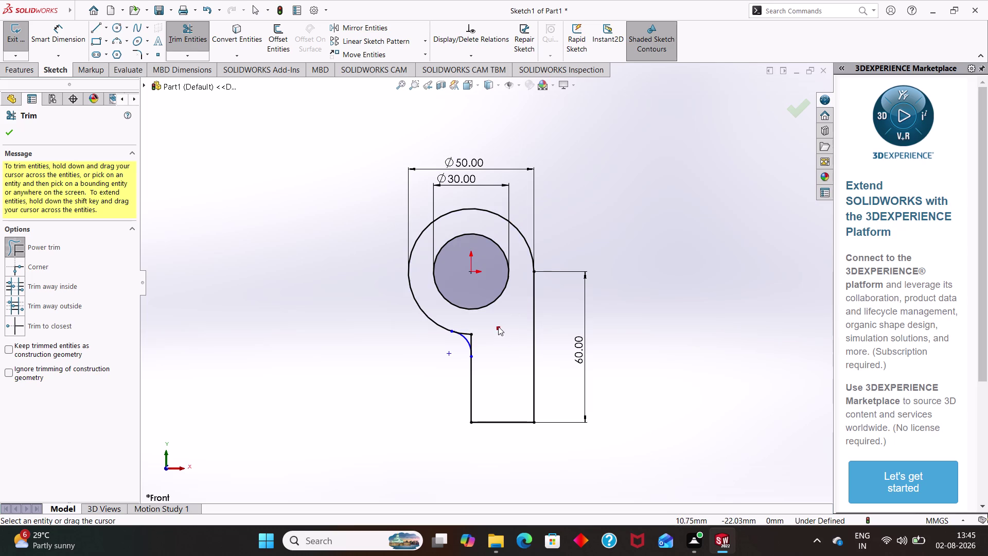
drag(498, 327, 496, 322)
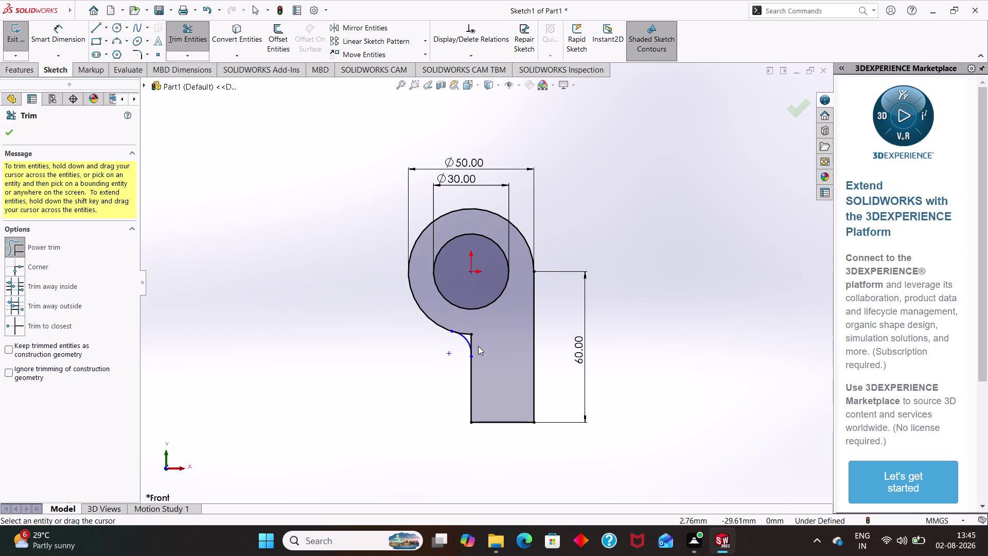
drag(478, 346, 458, 313)
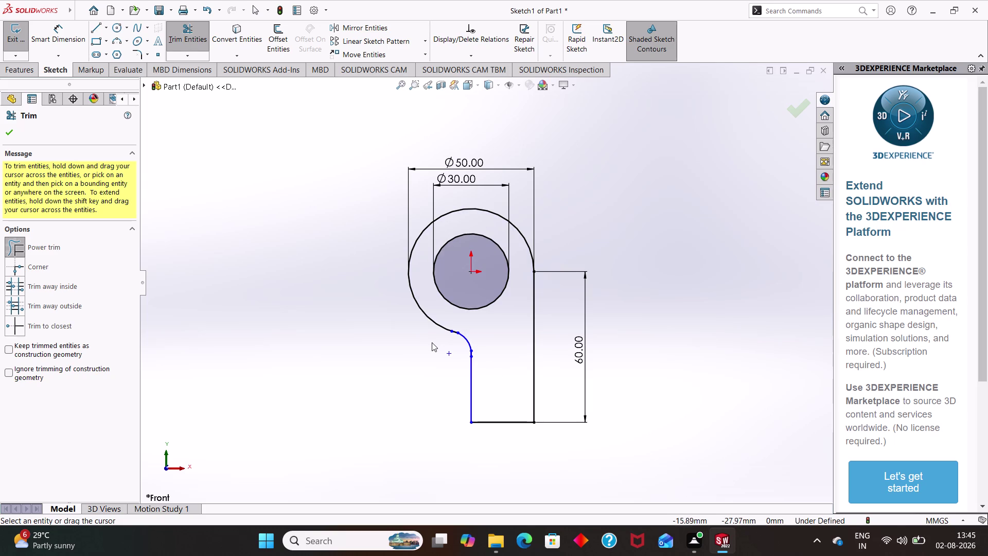
key(Escape)
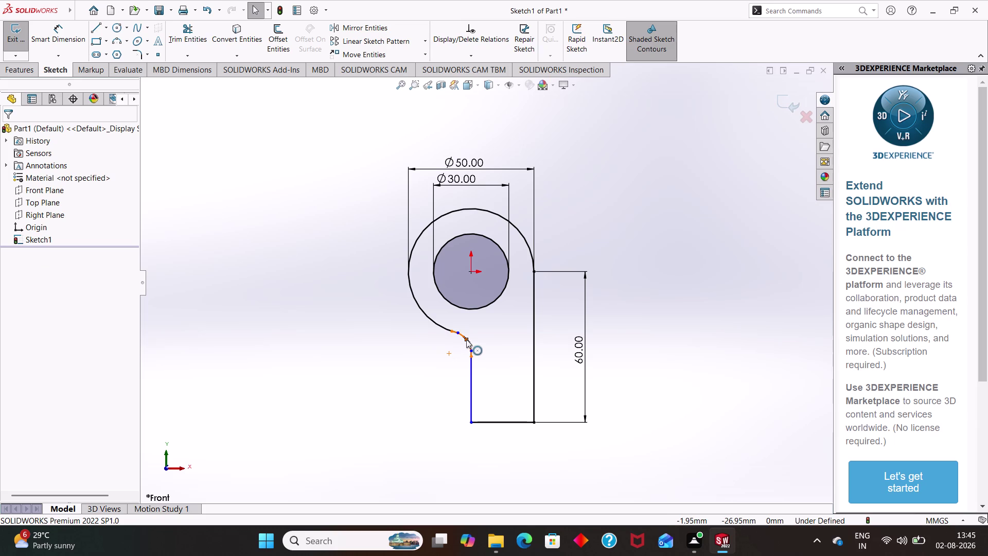
Try relating the small arc to the leg line's endpoint, then undo.
click(467, 339)
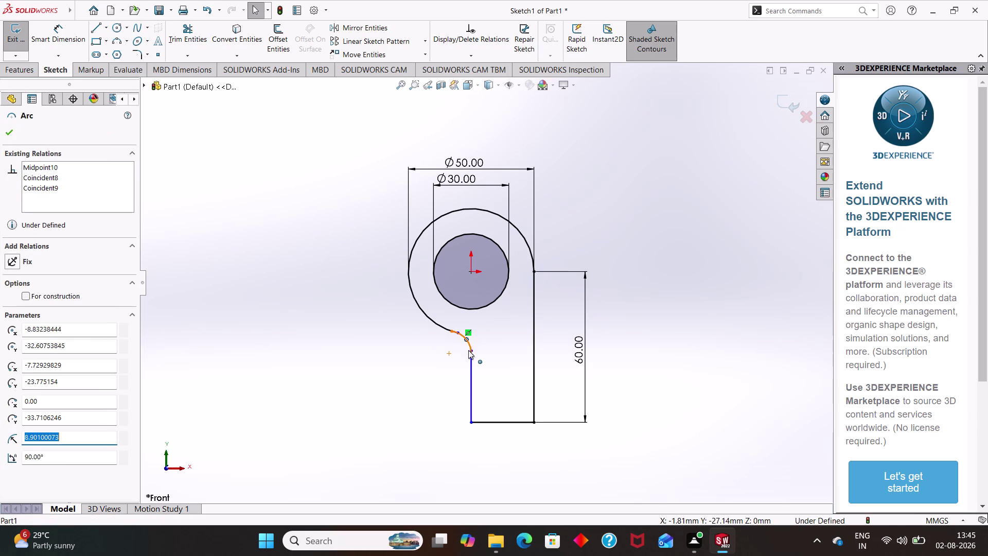
click(472, 366)
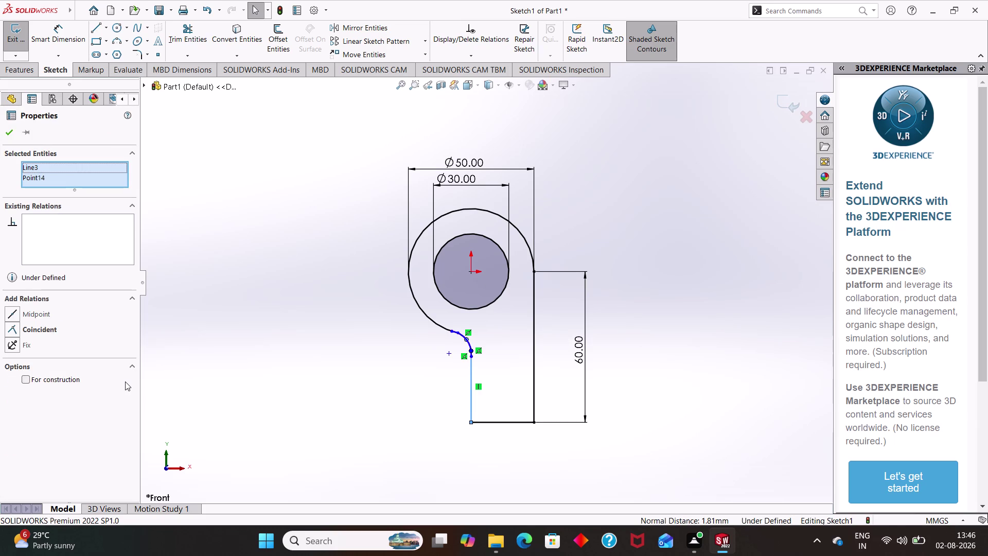
key(Escape)
key(Escape)
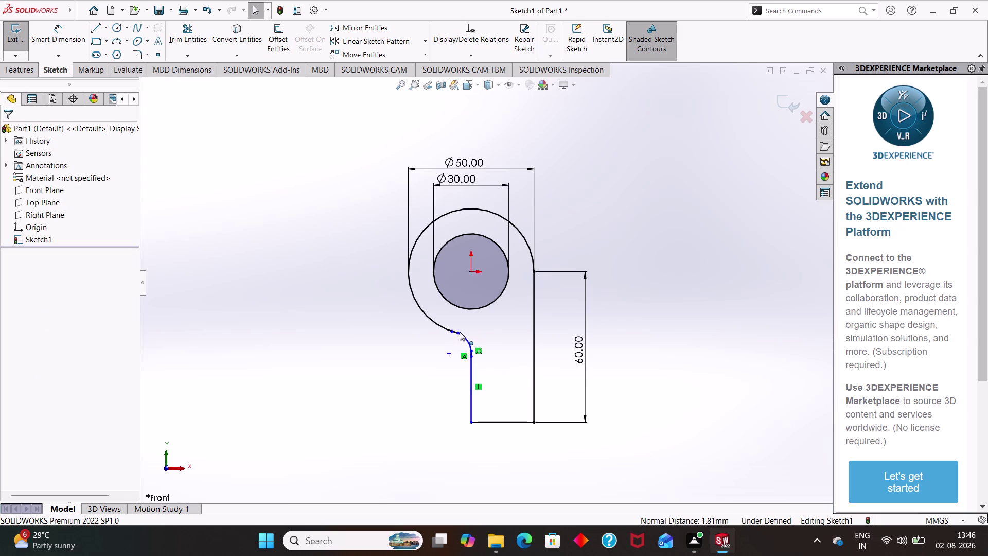
key(ctrl+z)
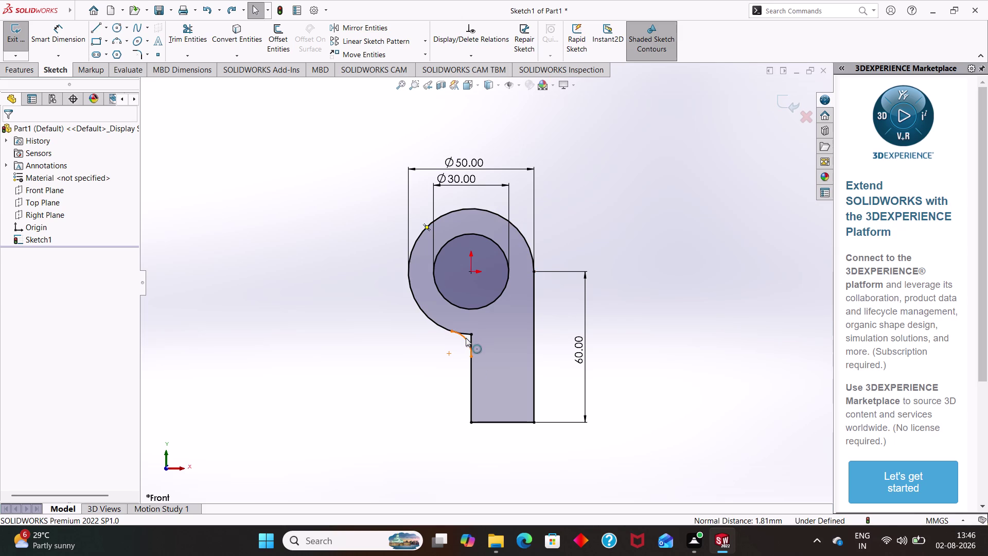
Make the small arc tangent to the Ø50 circle.
click(464, 338)
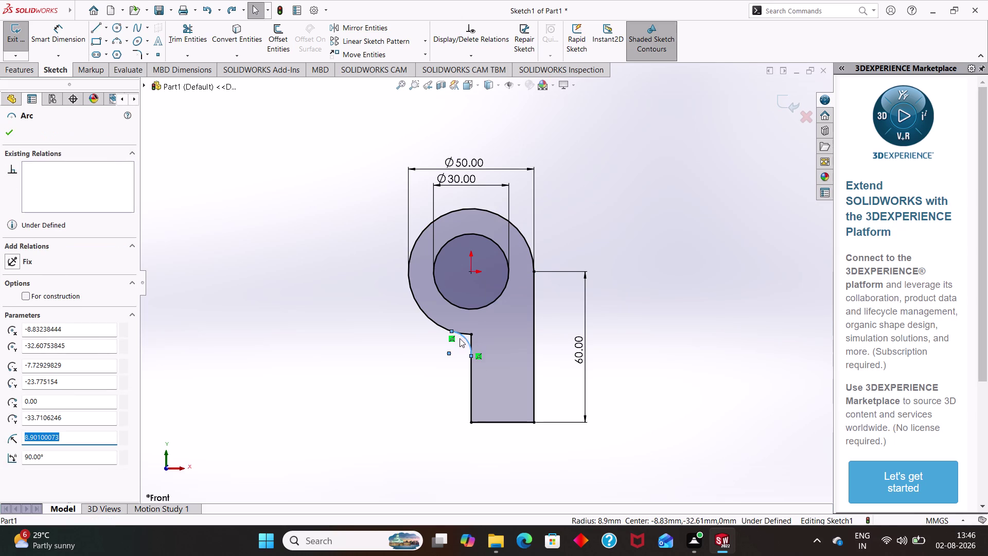
click(444, 326)
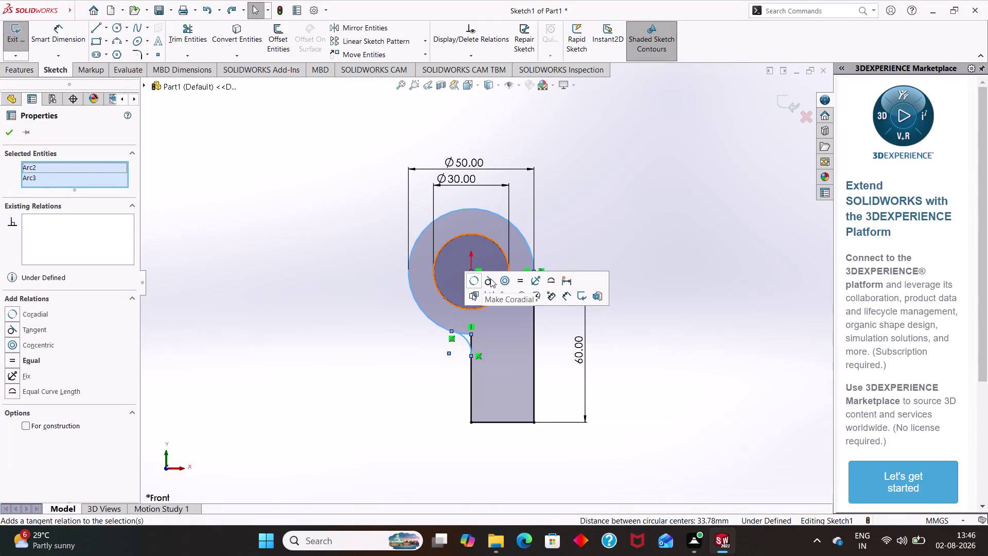
click(490, 278)
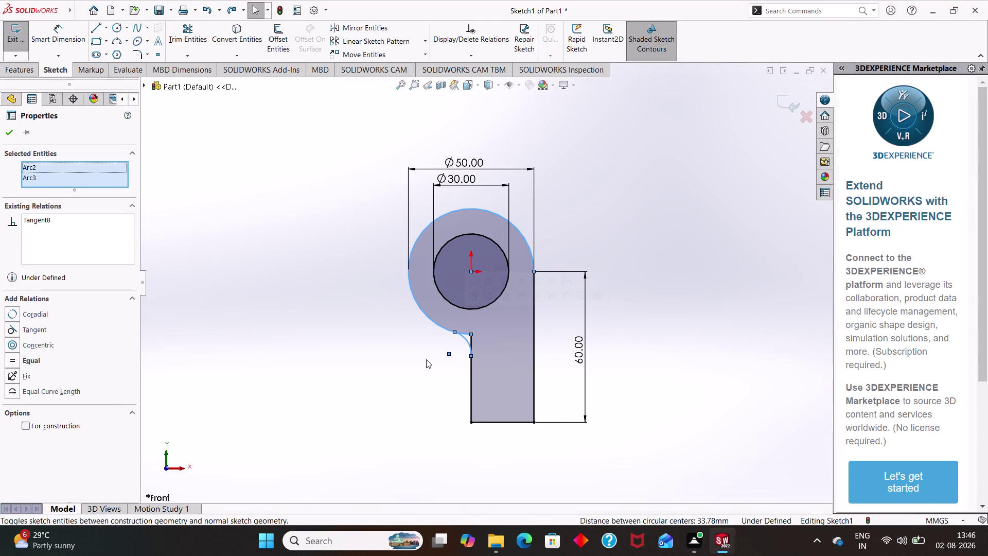
key(Escape)
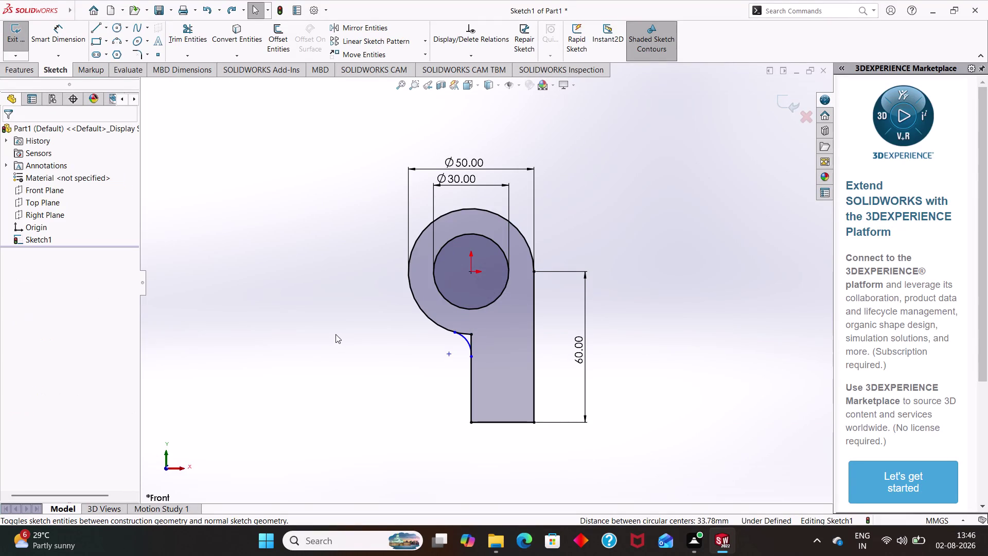
Make the small arc tangent to the leg's left line.
click(467, 345)
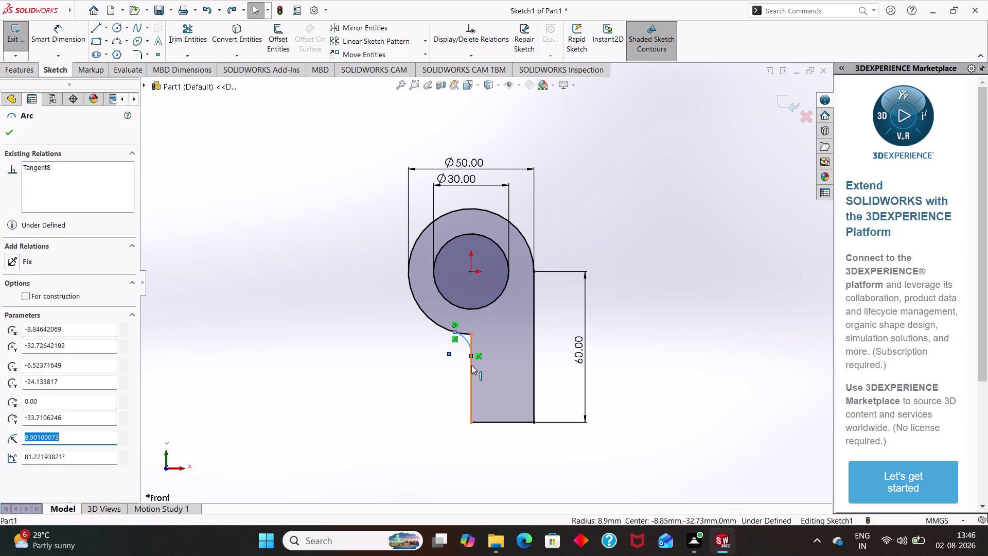
click(471, 365)
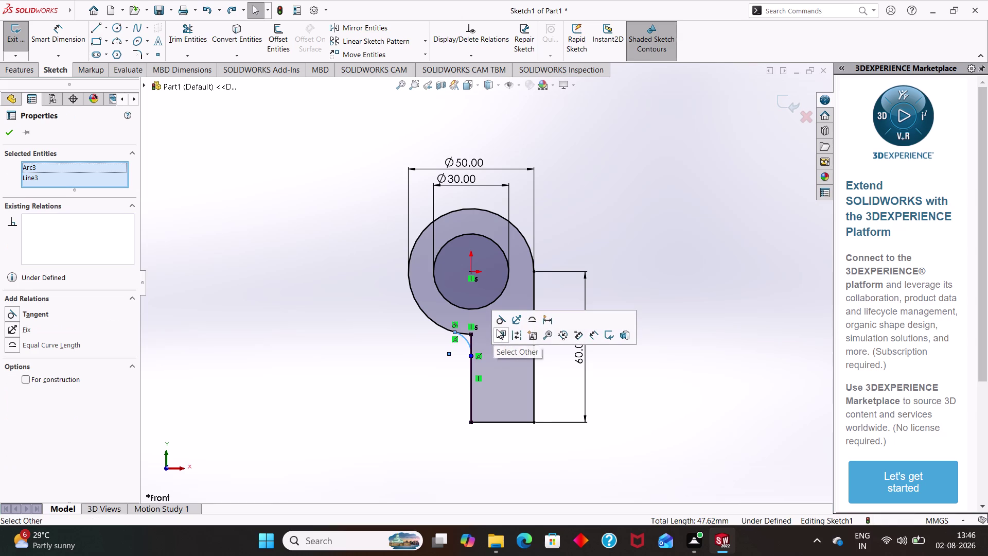
click(499, 323)
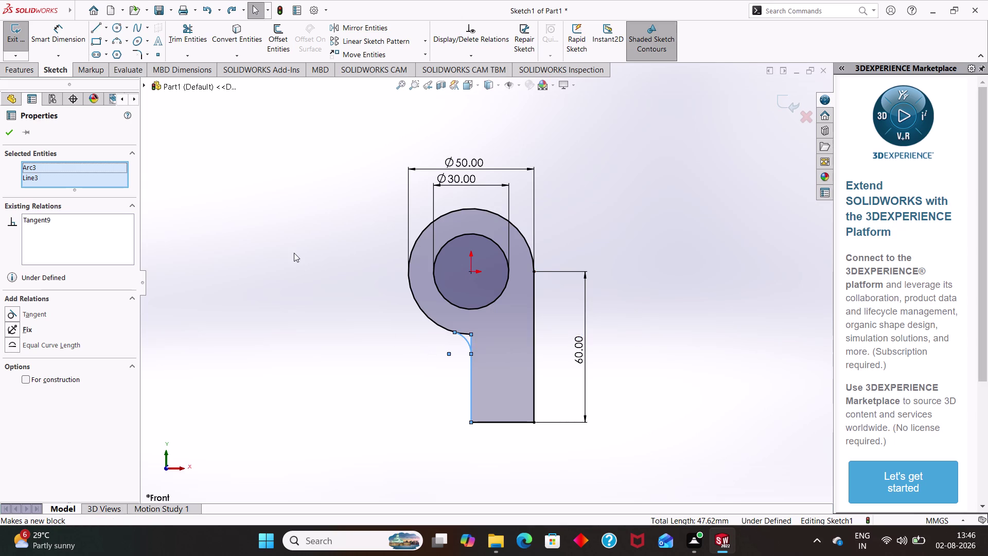
click(187, 37)
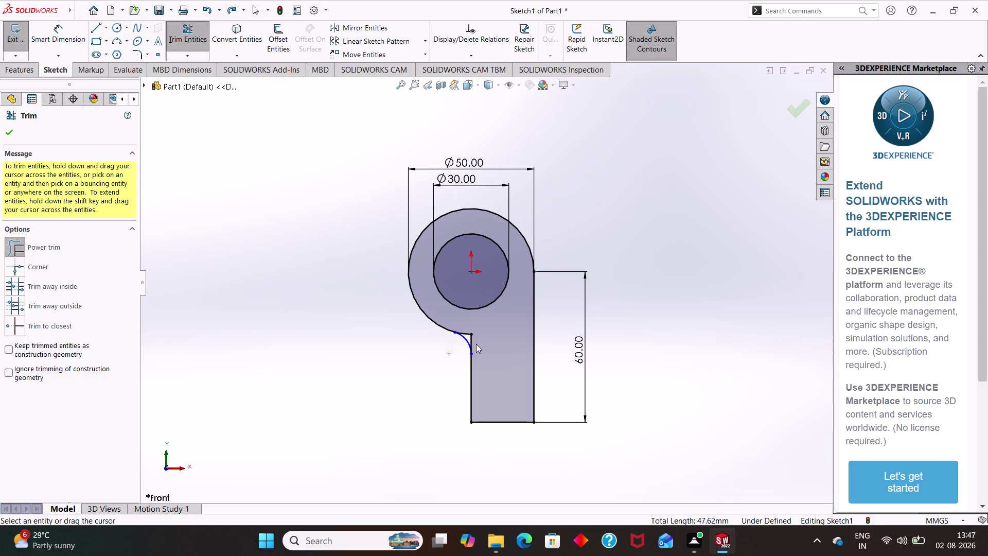
Make a final trim, then start an R8.90 radius dimension on the fillet arc.
drag(476, 343, 458, 321)
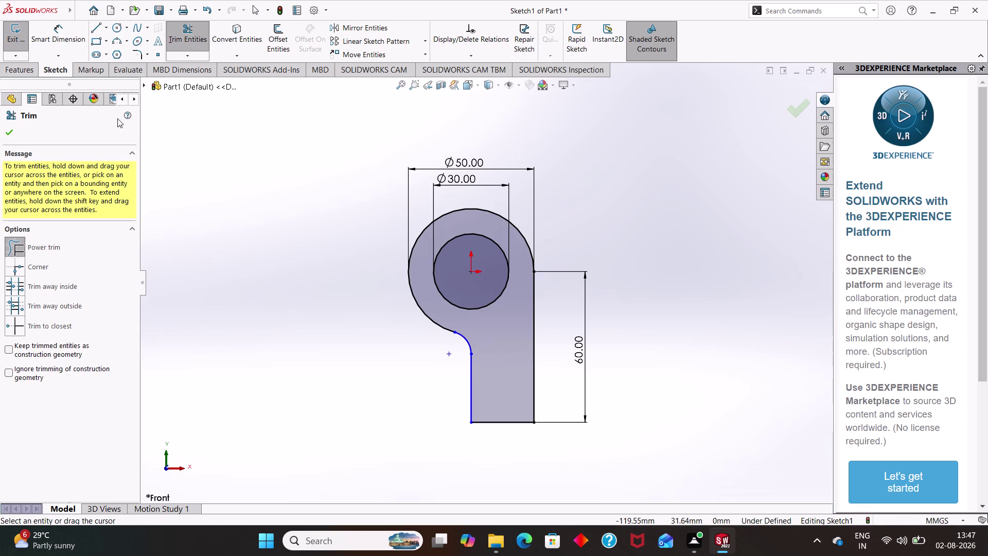
click(57, 41)
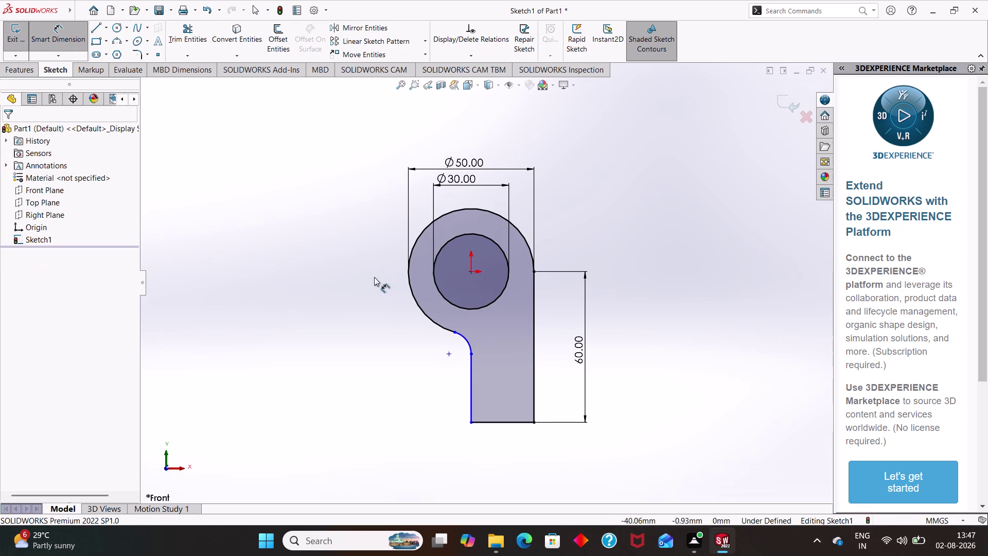
click(464, 337)
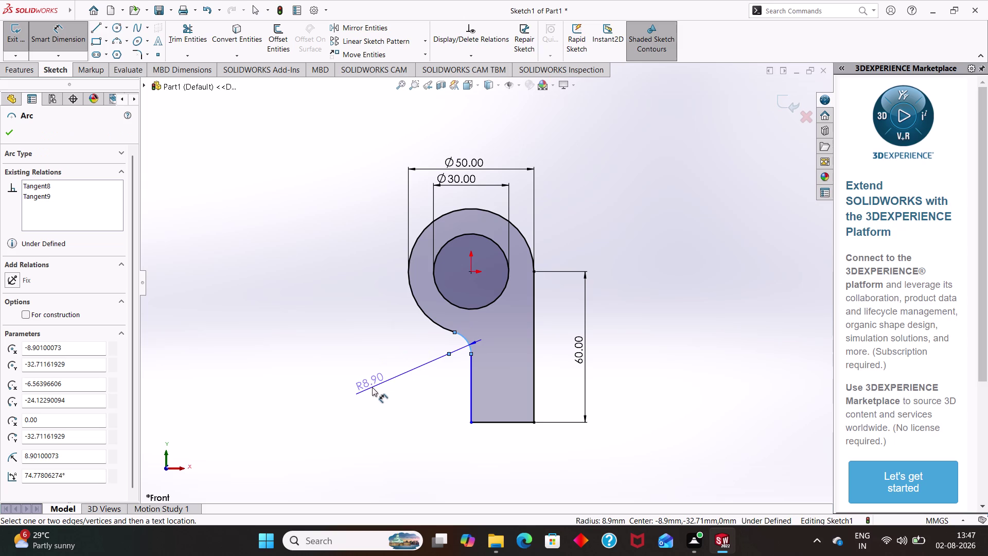
Dimension the fillet arc with a 12 mm radius.
click(372, 387)
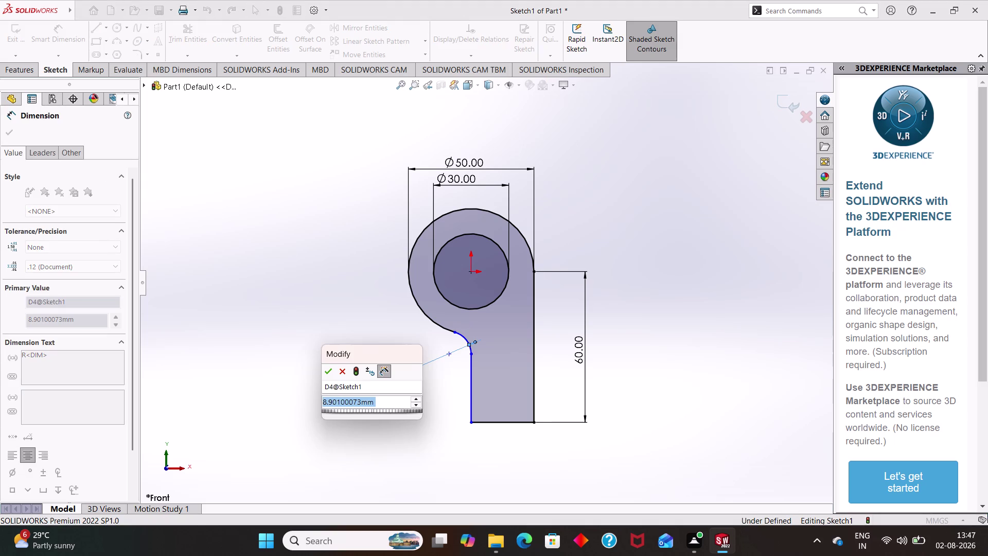
key(BackSpace)
text(12)
key(Return)
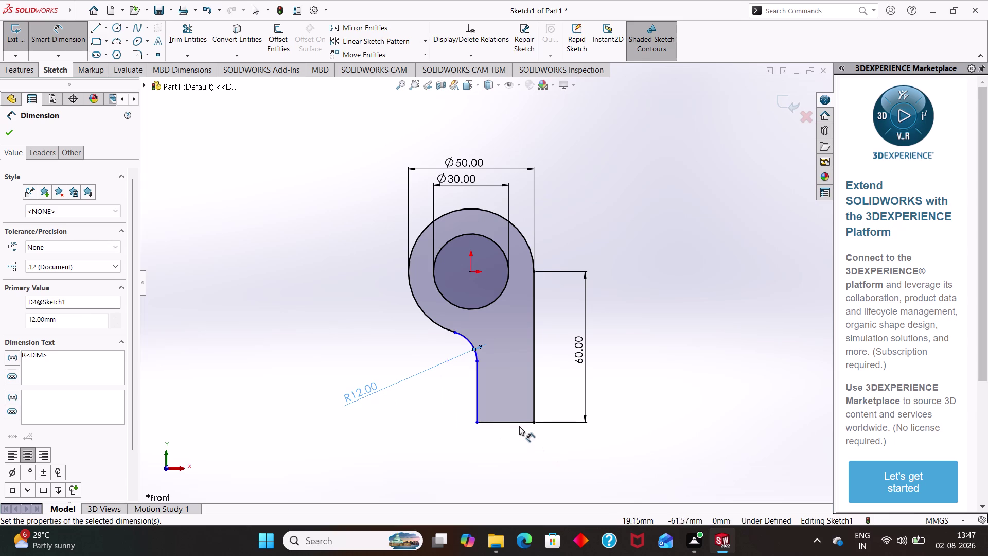
Dimension the leg's bottom edge to a 25 mm width.
drag(517, 422, 515, 453)
click(514, 454)
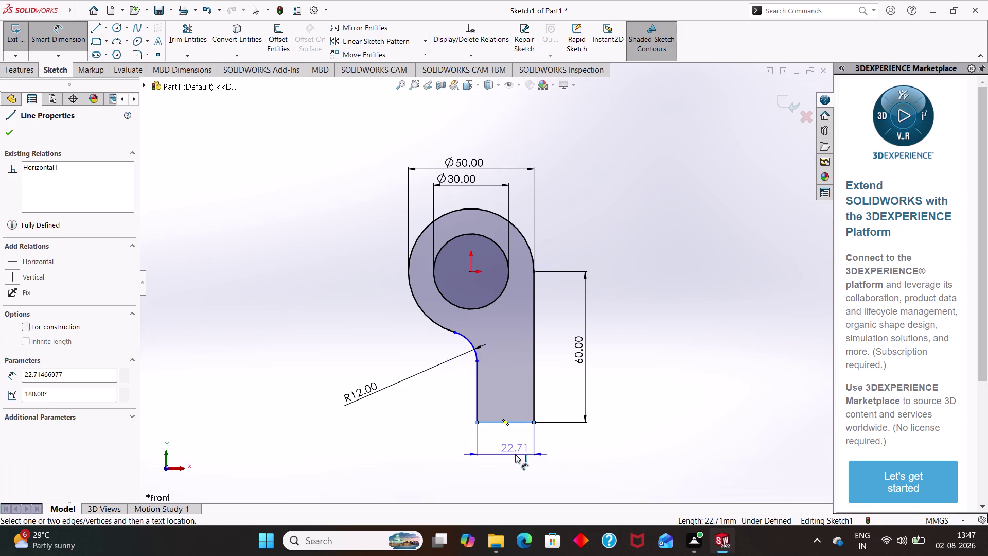
key(BackSpace)
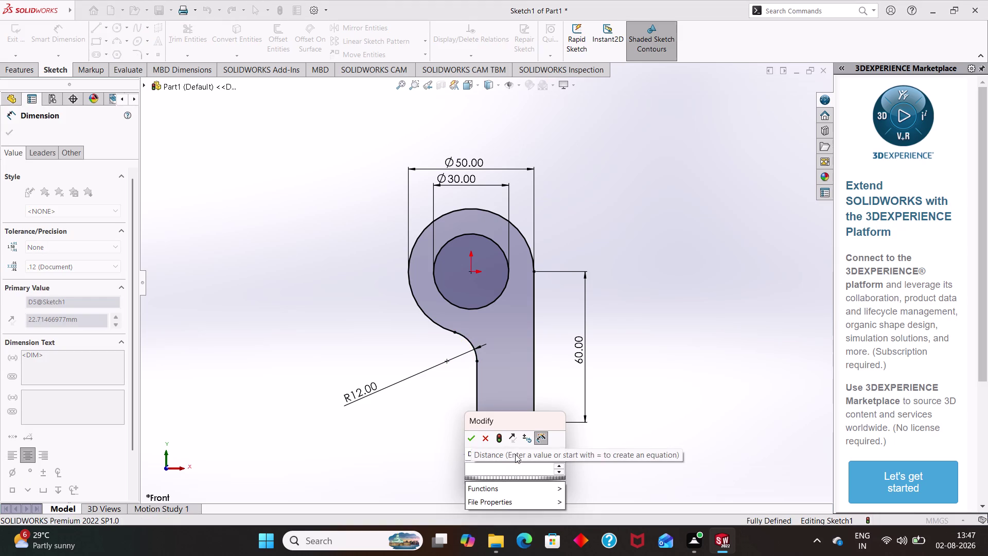
text(25)
key(Return)
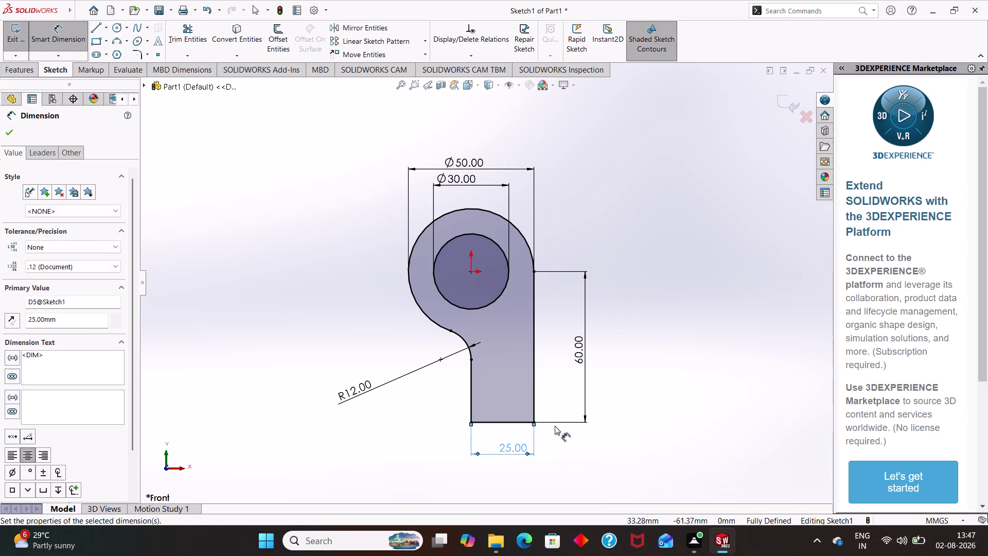
key(Escape)
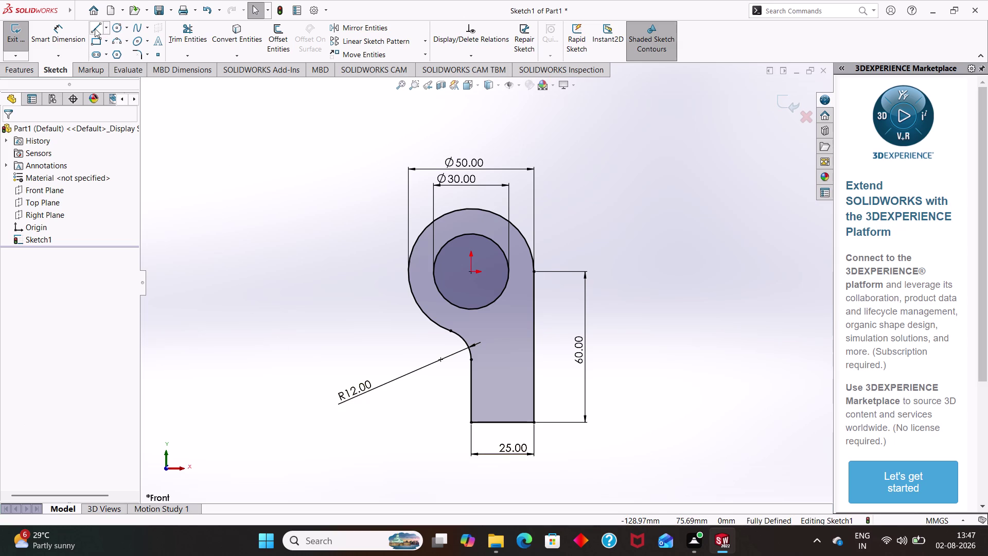
Sketch the foot: a long horizontal line, short vertical and return line from the leg's bottom-right corner.
drag(95, 28, 524, 372)
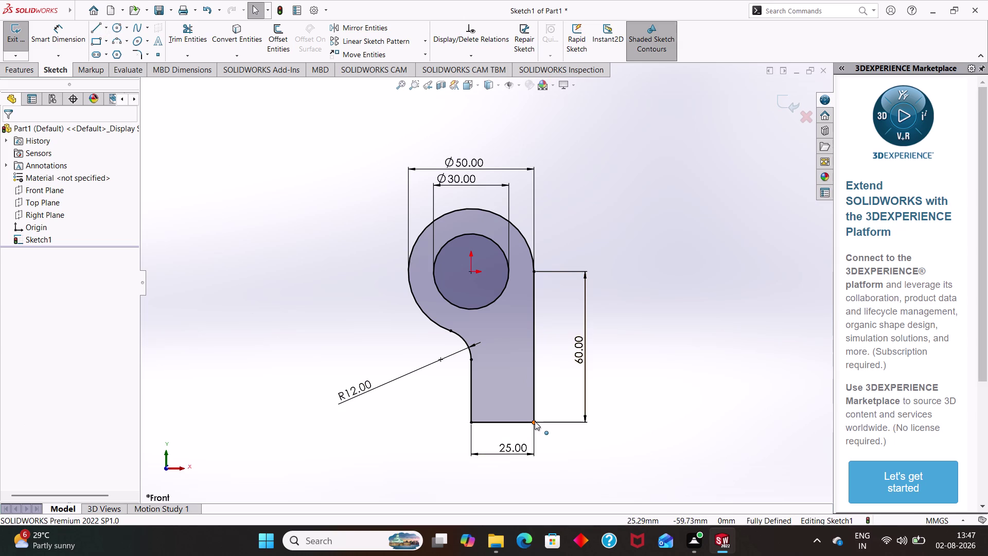
click(91, 30)
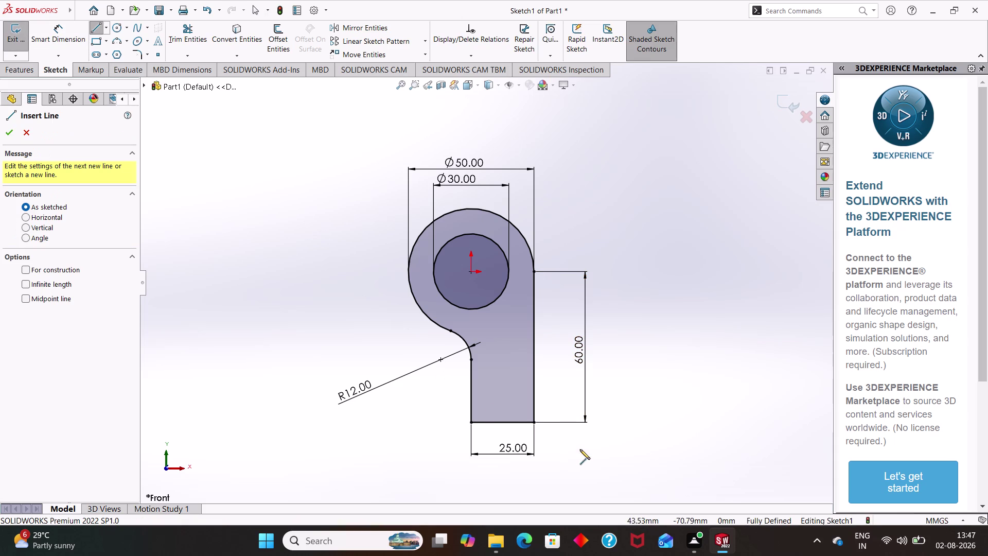
click(535, 422)
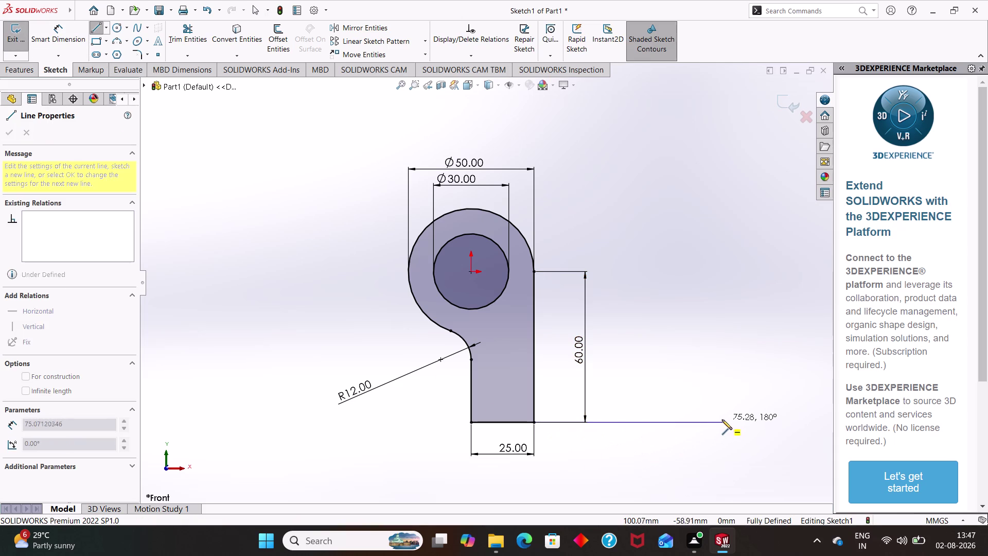
click(691, 425)
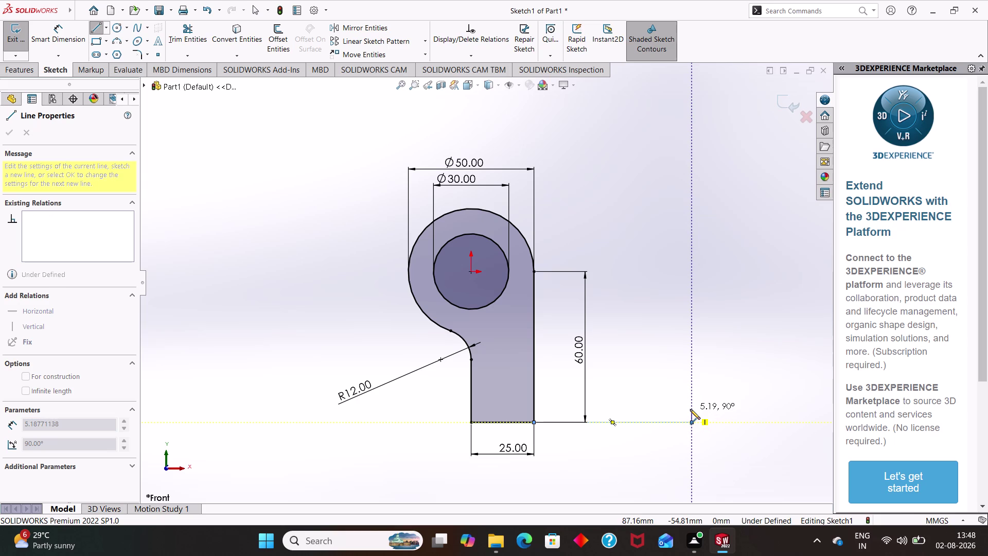
click(690, 409)
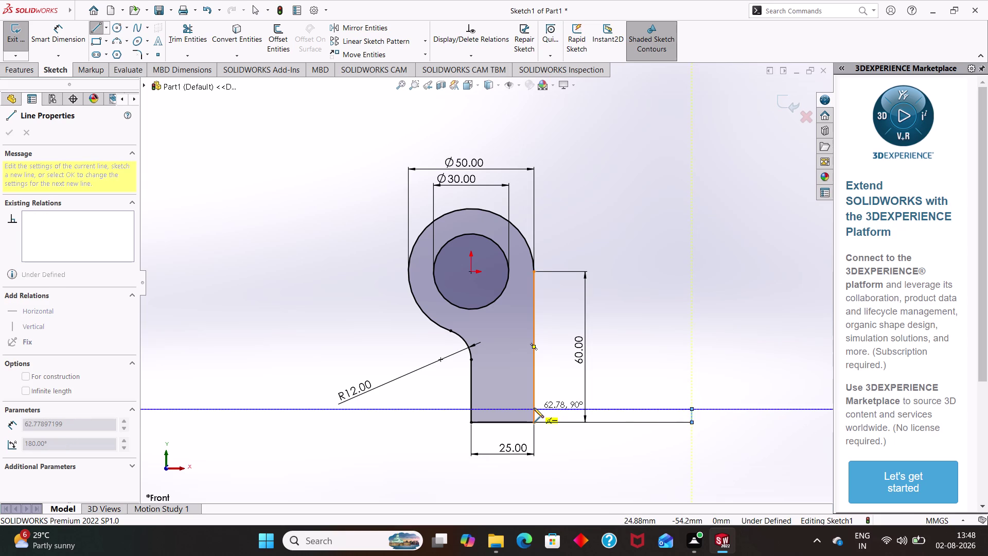
click(534, 407)
click(532, 421)
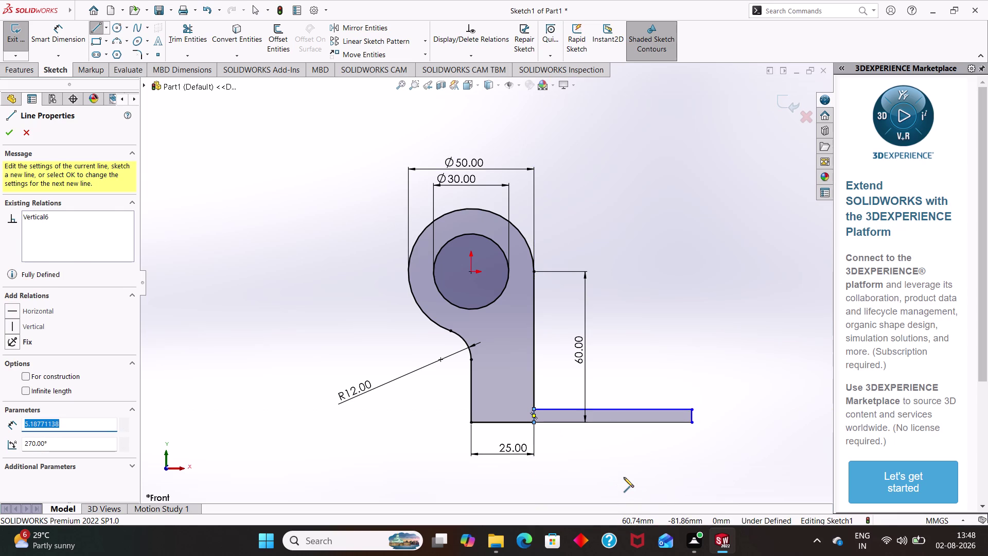
key(Escape)
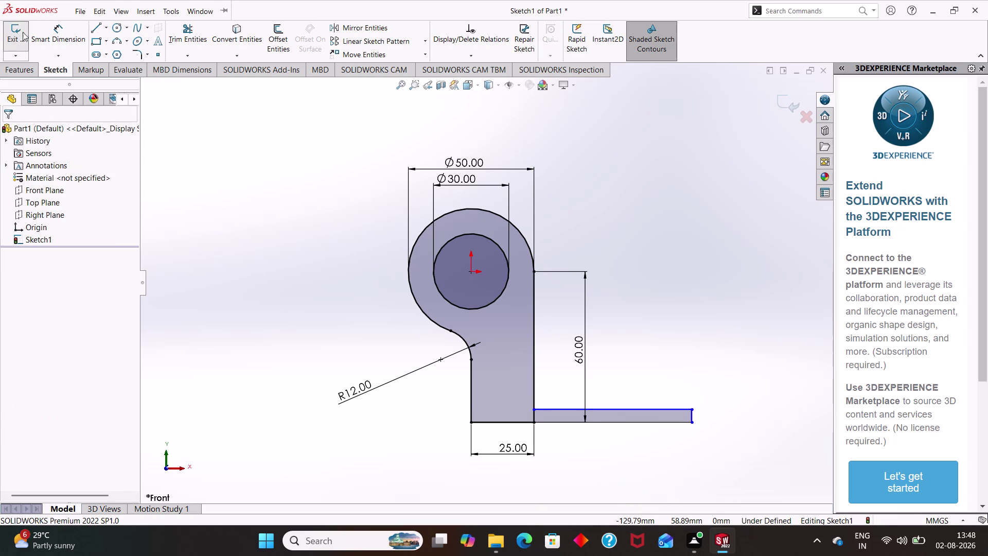
click(50, 39)
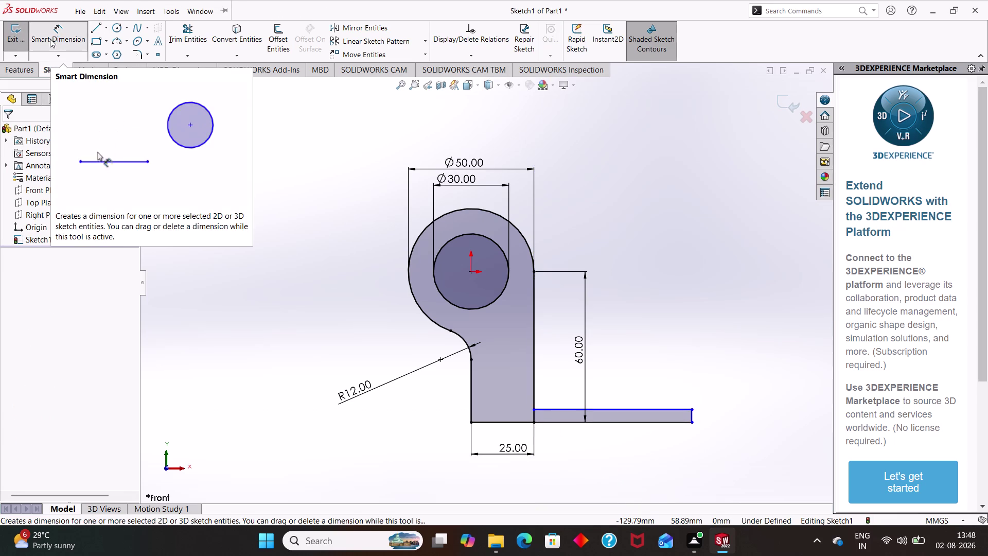